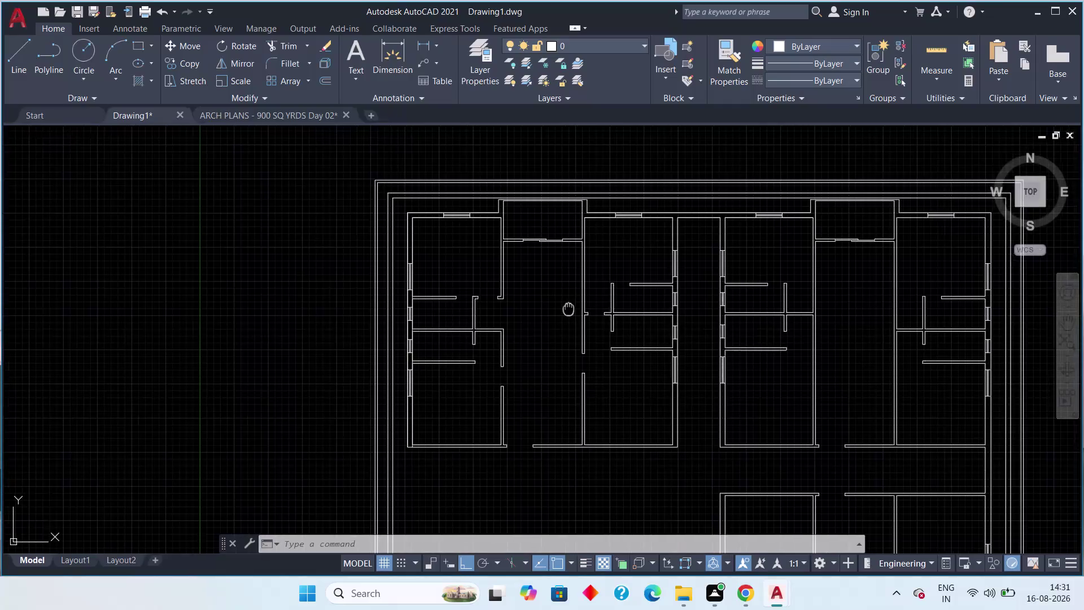
Zoom to the interior wall junction and close the wall end with a short line.
middle_drag(570, 316, 636, 271)
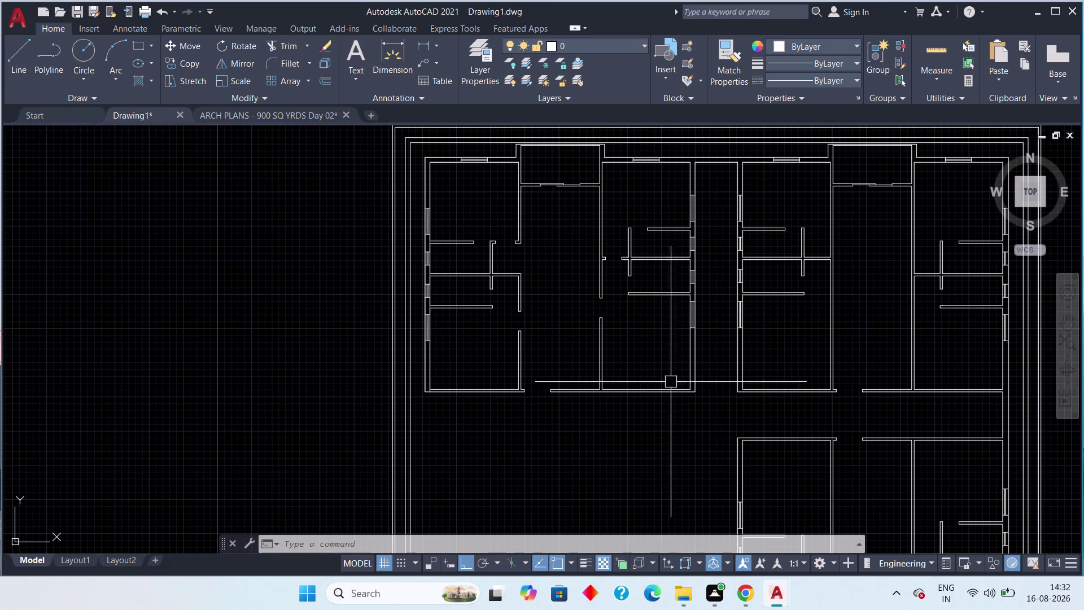
middle_drag(683, 419, 524, 409)
key(Escape)
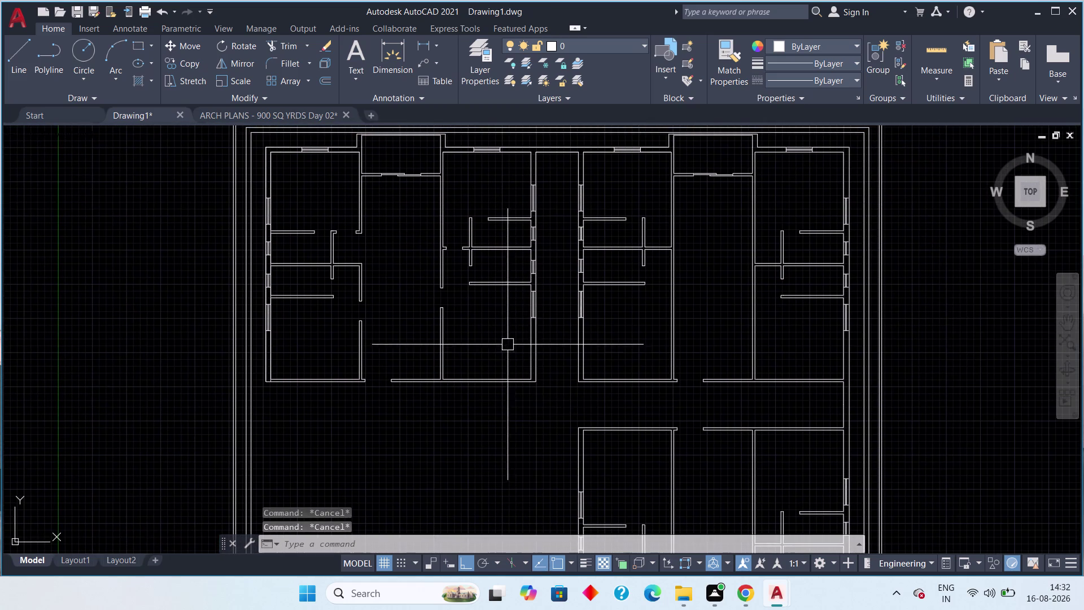
middle_drag(487, 337, 361, 334)
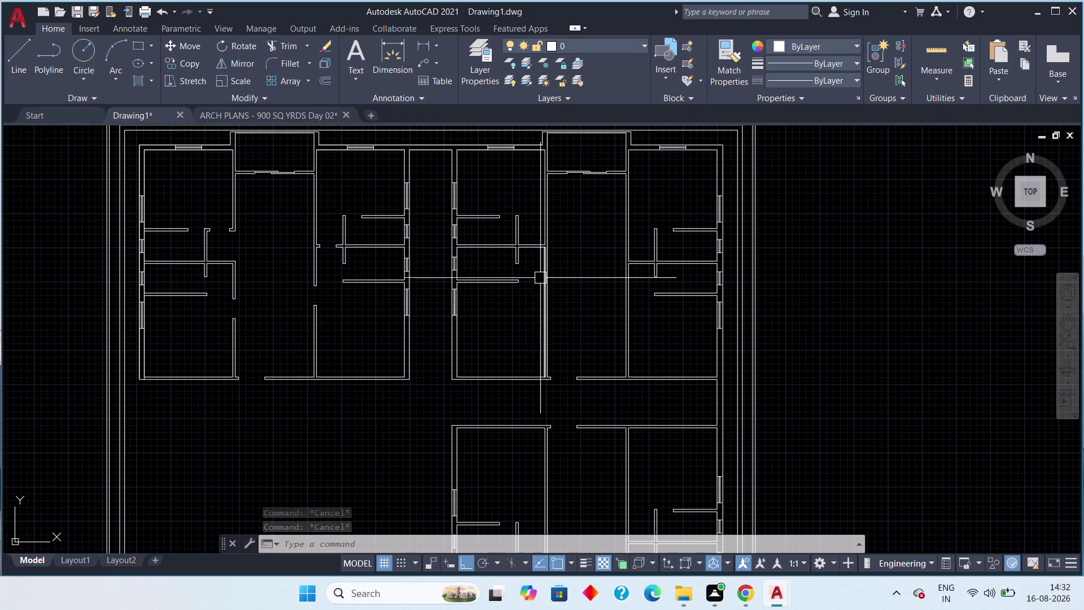
scroll(up, 3)
scroll(up, 3)
middle_drag(538, 260, 531, 271)
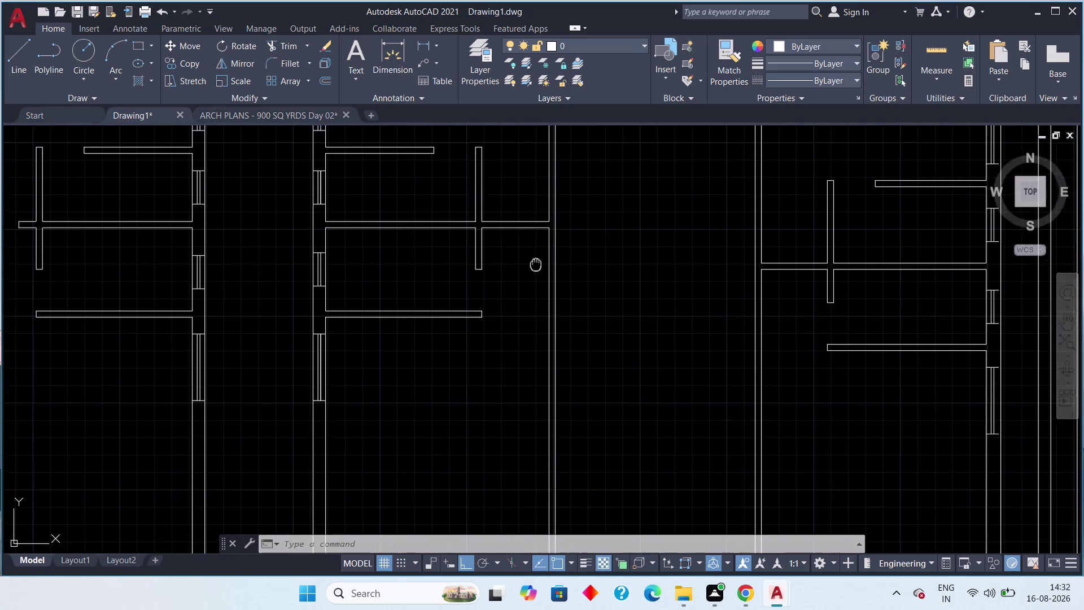
middle_drag(532, 271, 566, 378)
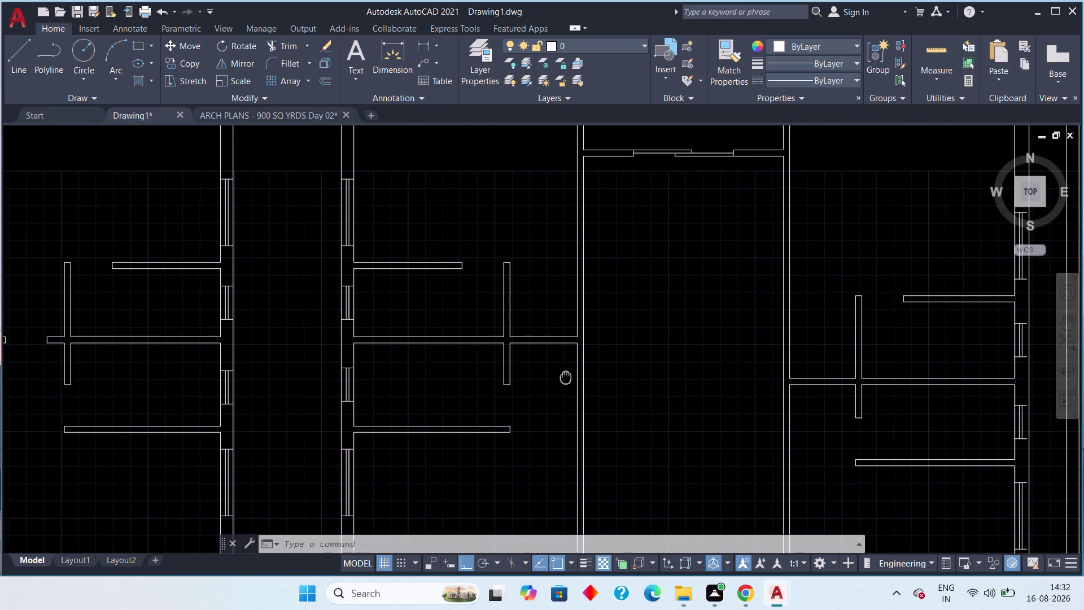
middle_drag(565, 378, 577, 374)
scroll(down, 3)
middle_drag(524, 383, 550, 387)
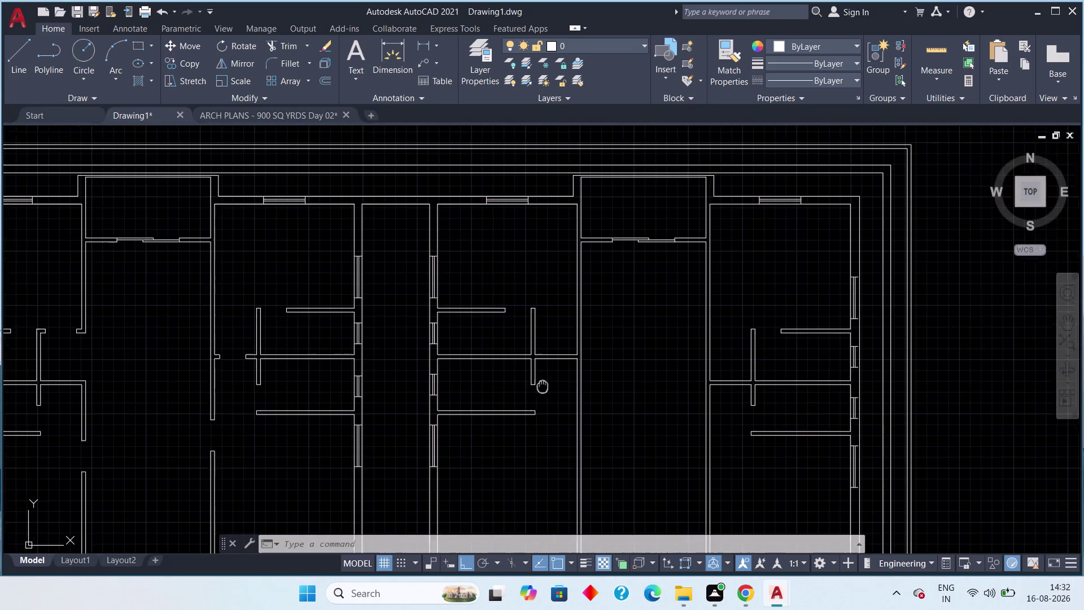
middle_drag(550, 387, 559, 384)
scroll(up, 3)
middle_drag(569, 367, 641, 366)
scroll(down, 3)
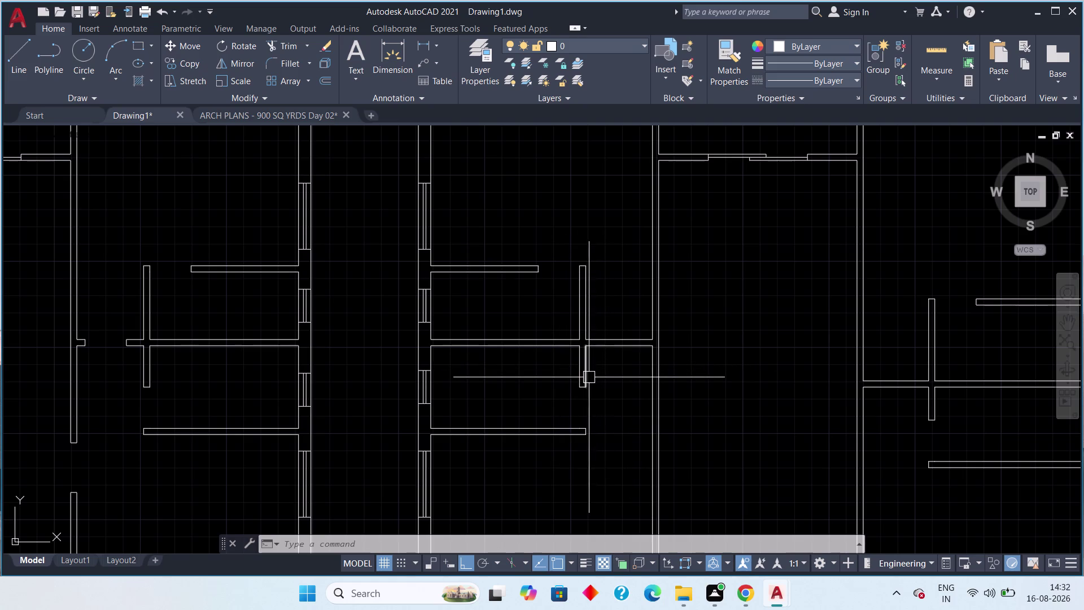
scroll(down, 3)
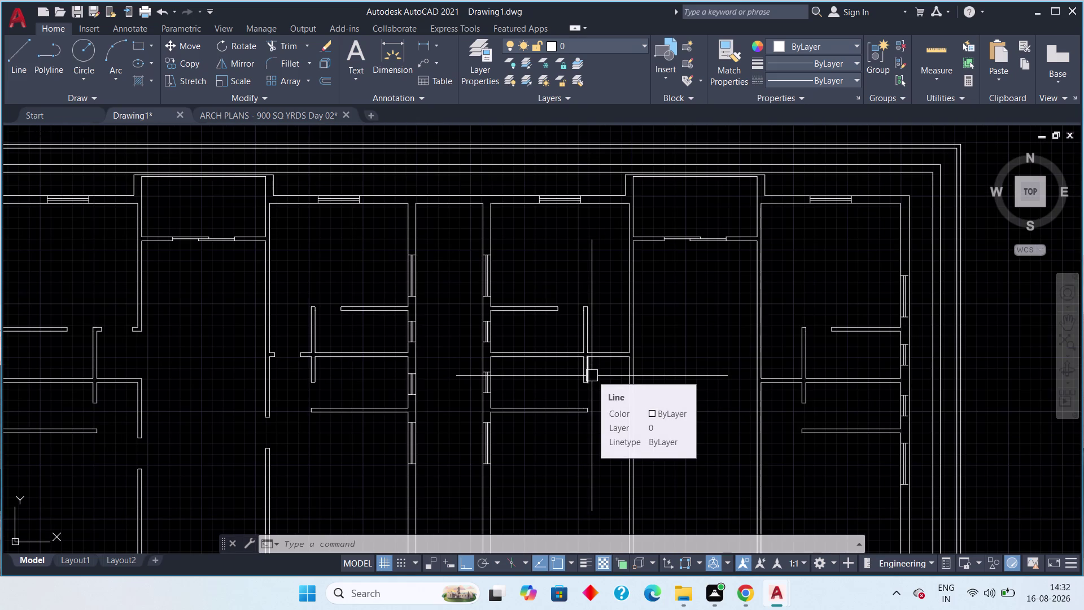
scroll(up, 3)
middle_drag(620, 365, 627, 372)
scroll(down, 3)
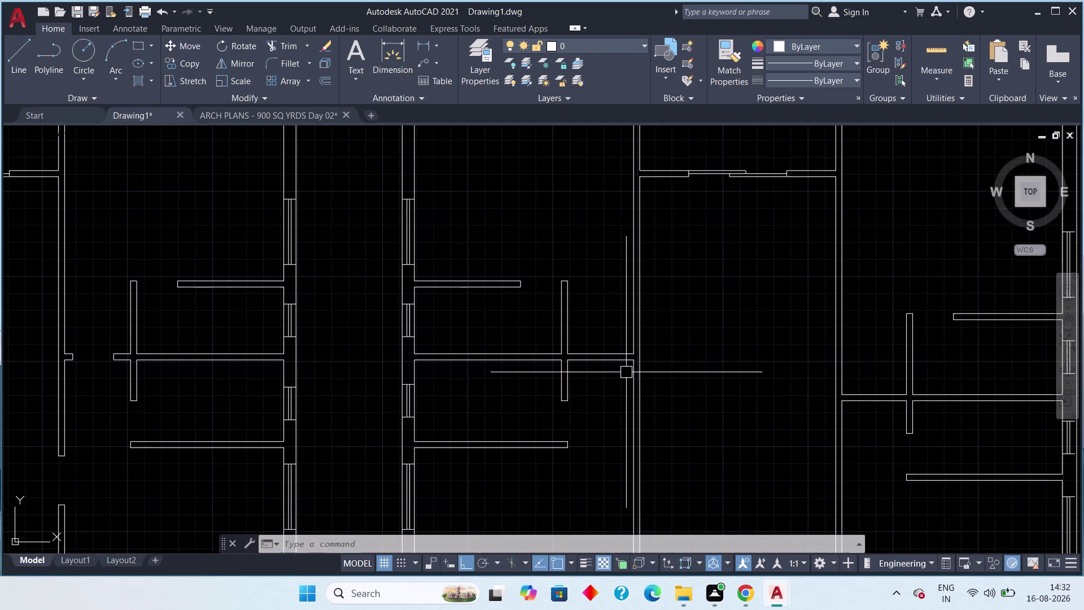
middle_drag(607, 379, 633, 387)
scroll(down, 3)
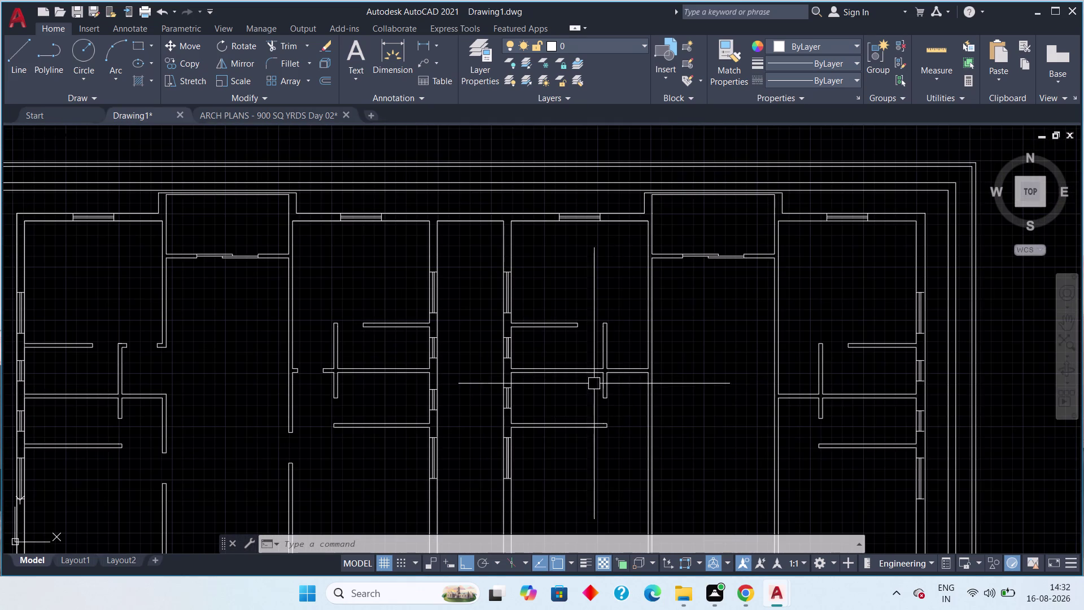
middle_drag(622, 423, 623, 348)
scroll(down, 3)
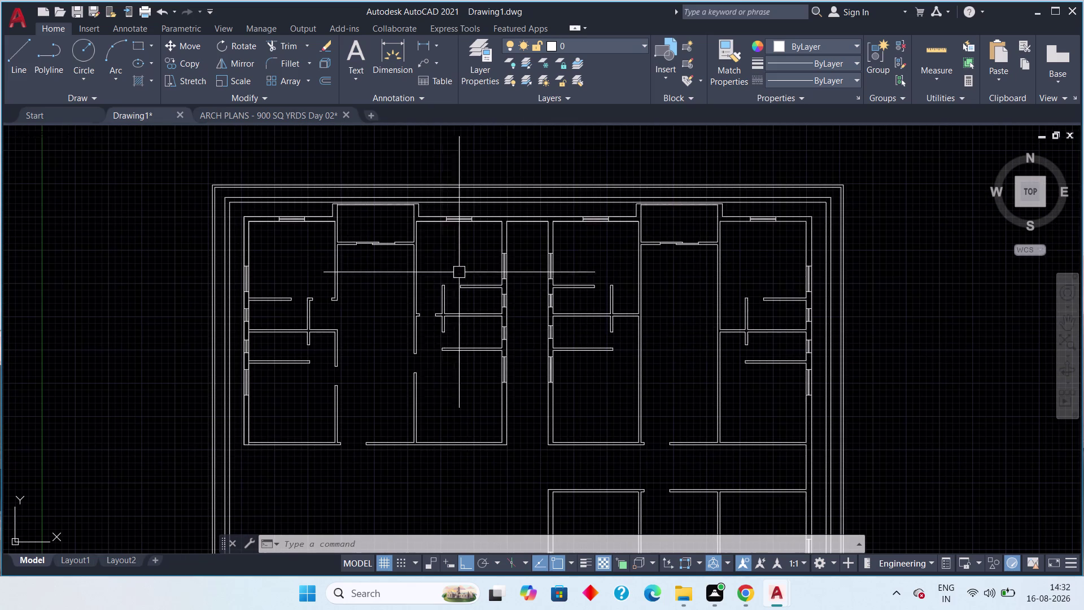
scroll(up, 3)
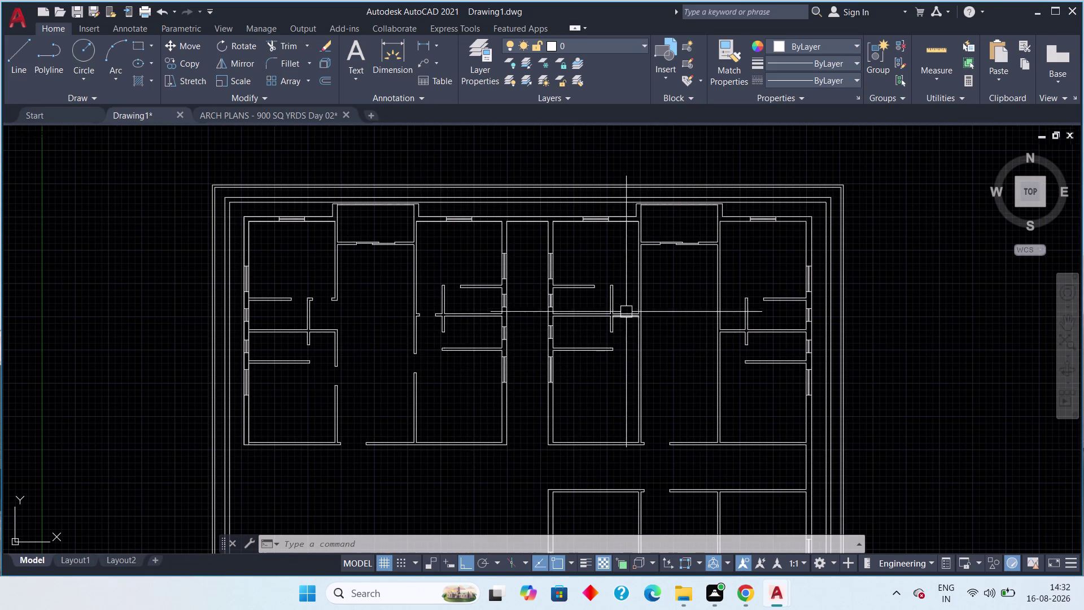
scroll(up, 3)
scroll(up, 3)
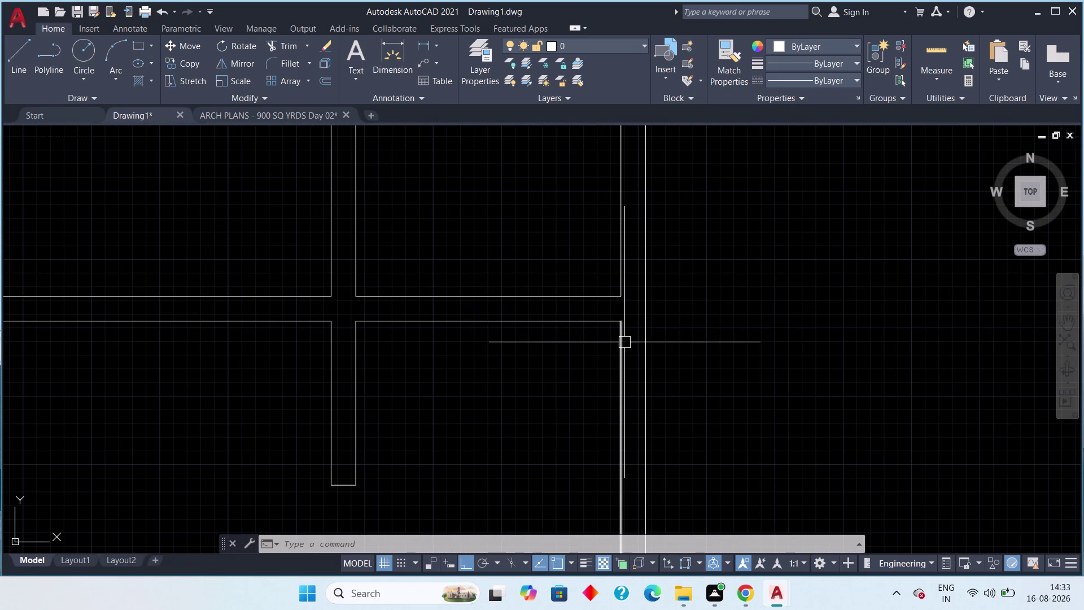
key(l)
key(space)
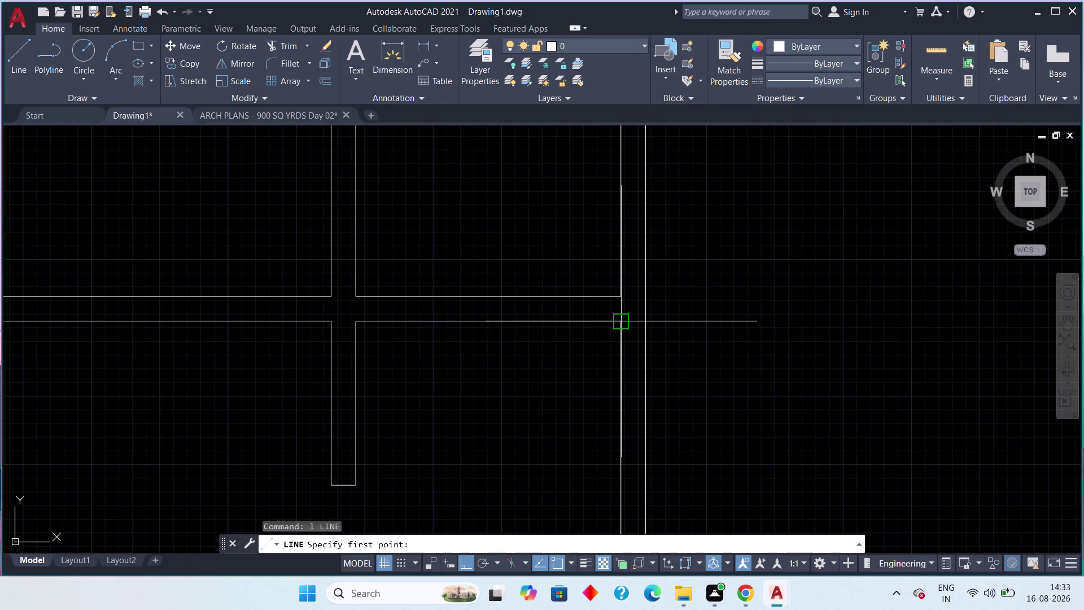
click(616, 322)
click(618, 298)
key(Escape)
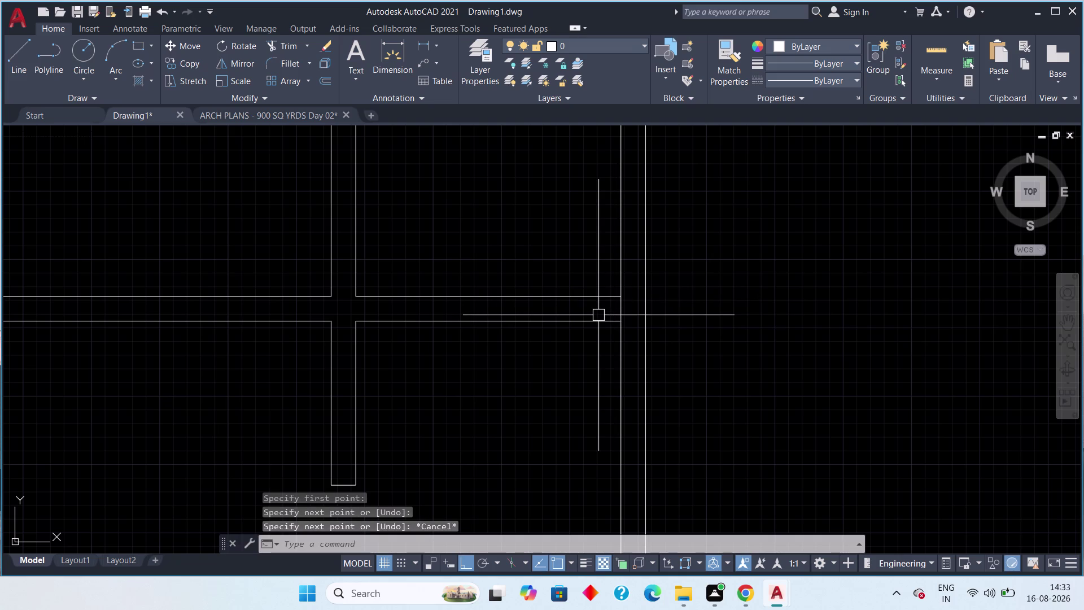
Offset the closing line 6" into the wall.
text(off)
key(space)
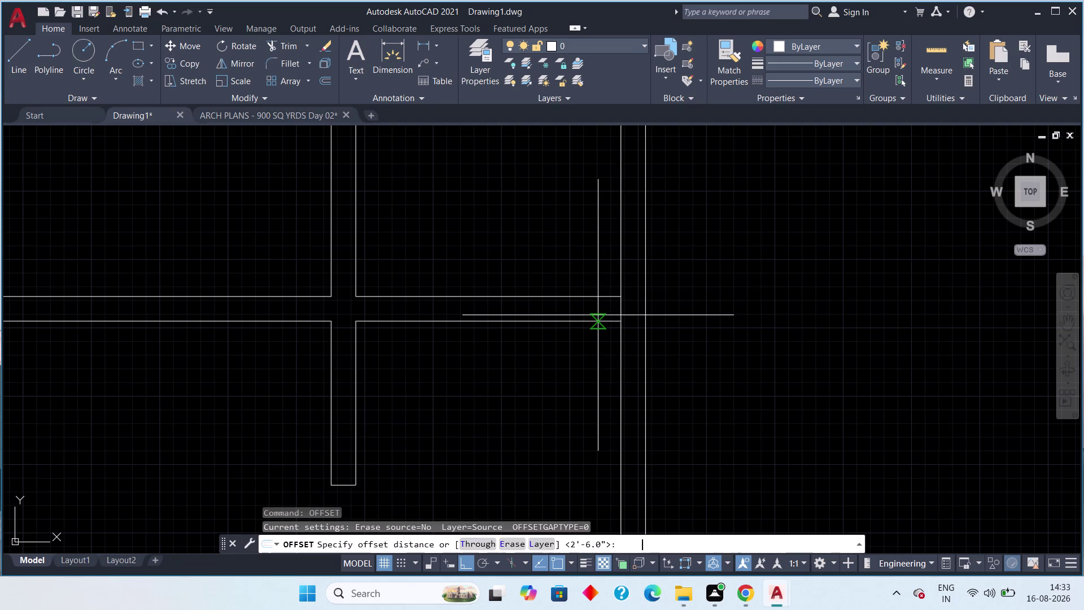
text(6")
key(space)
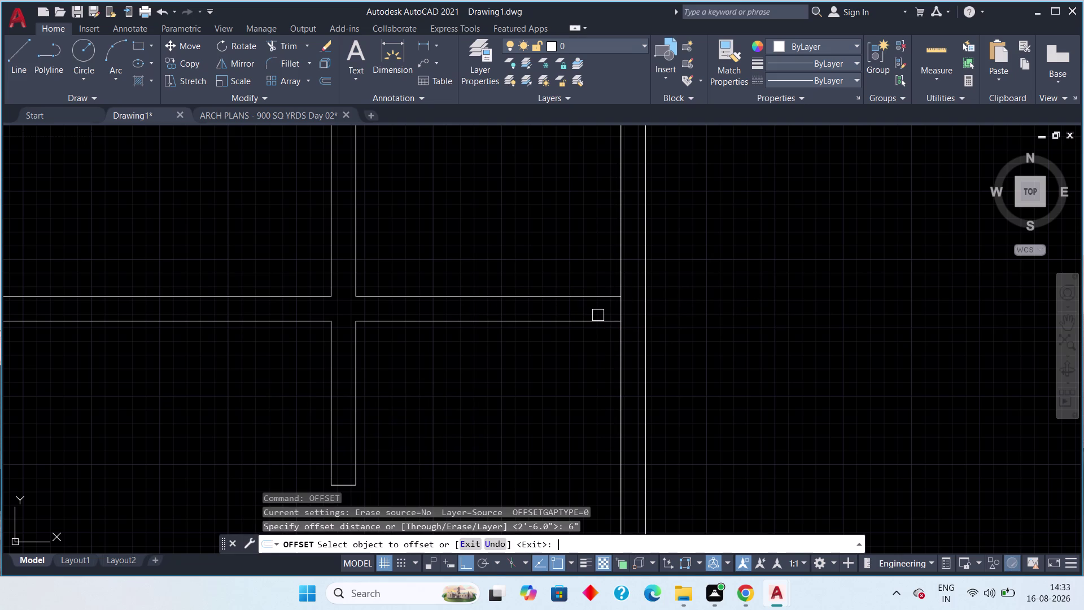
click(623, 311)
click(594, 311)
key(Escape)
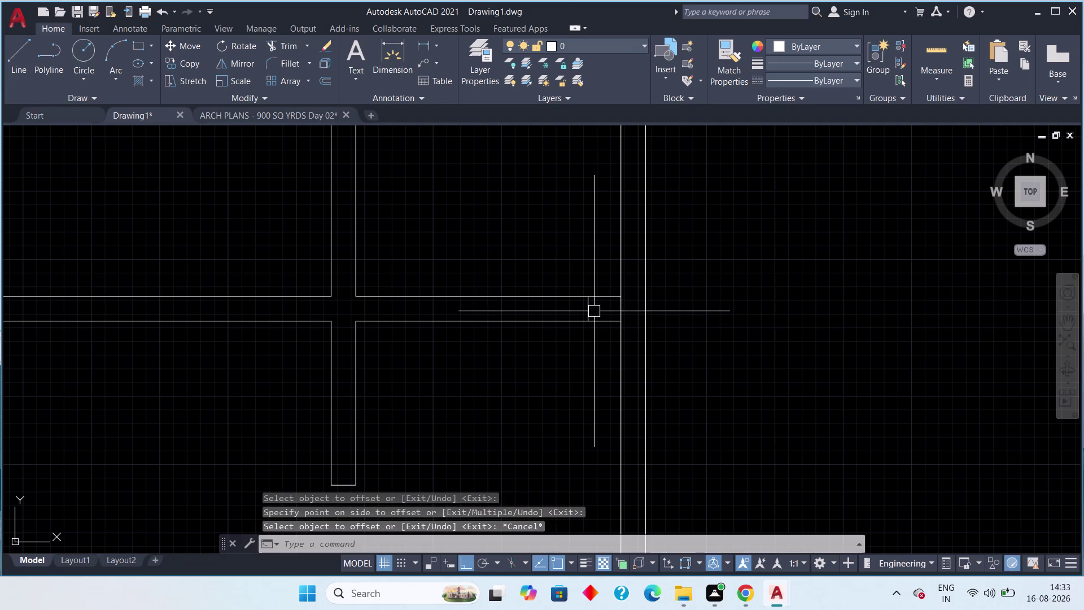
Offset that line a further 2'6" to mark the other edge of the opening.
key(space)
text(2)
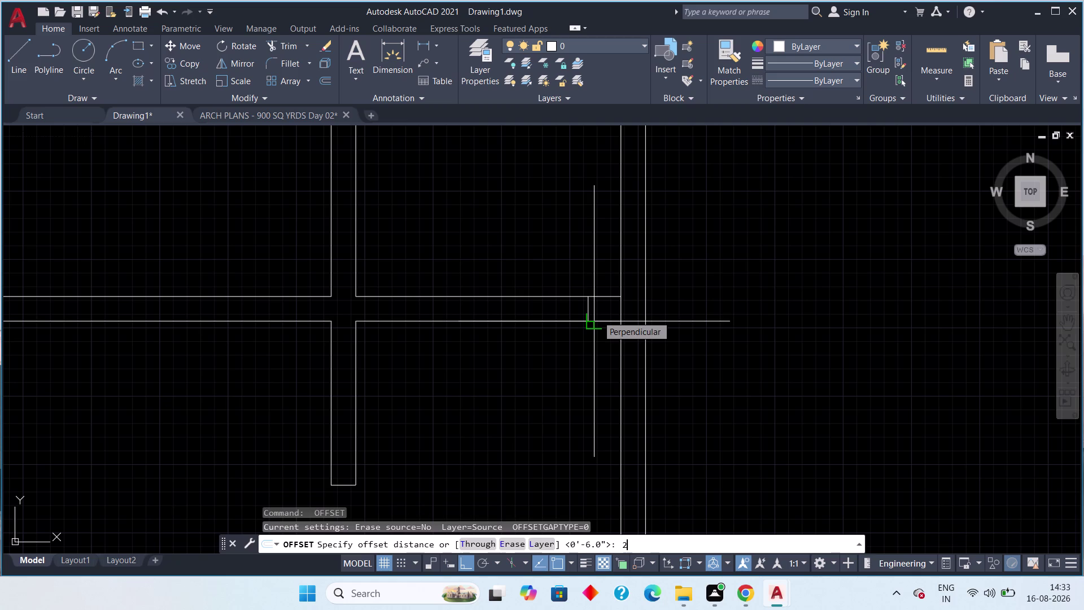
text('6")
key(space)
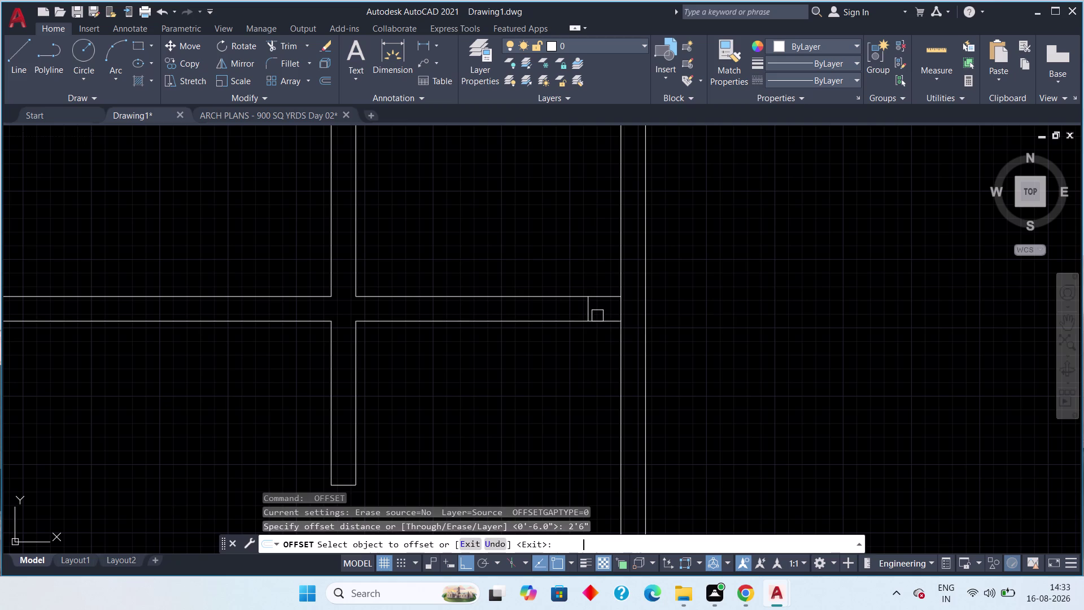
drag(589, 311, 568, 313)
click(535, 314)
key(Escape)
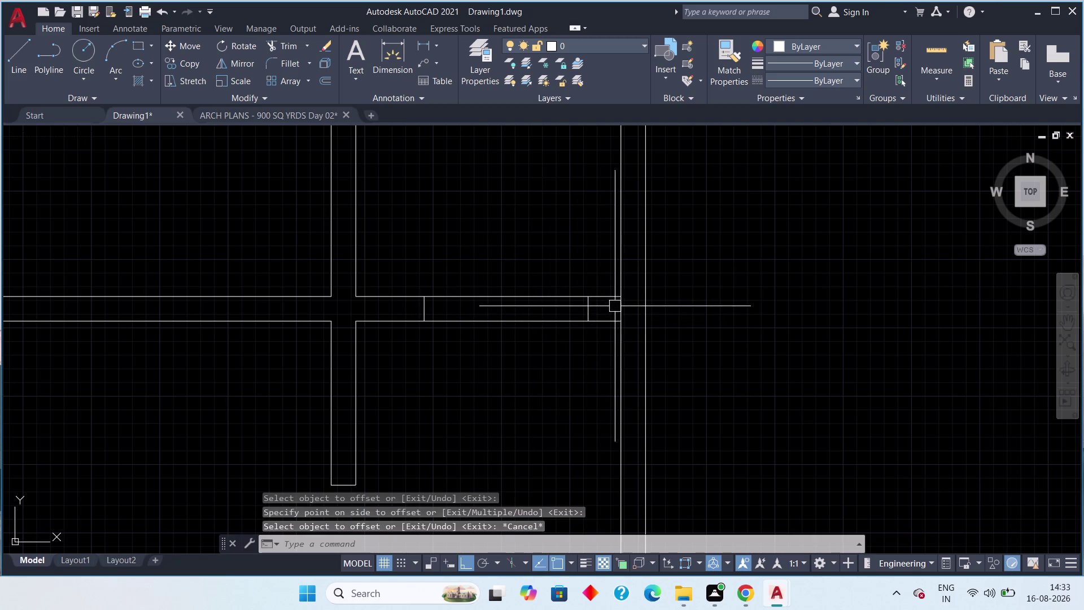
Delete the temporary wall-end line and trim the wall lines inside the 2'6" opening.
click(621, 306)
key(Delete)
text(t)
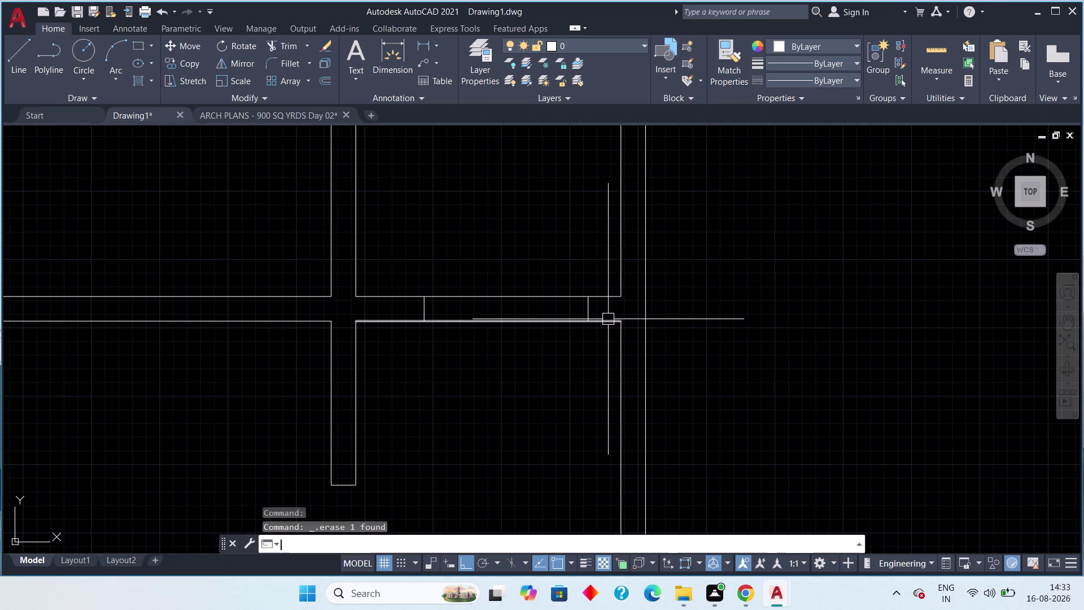
text(r)
key(space)
drag(571, 245, 558, 263)
click(509, 367)
key(Escape)
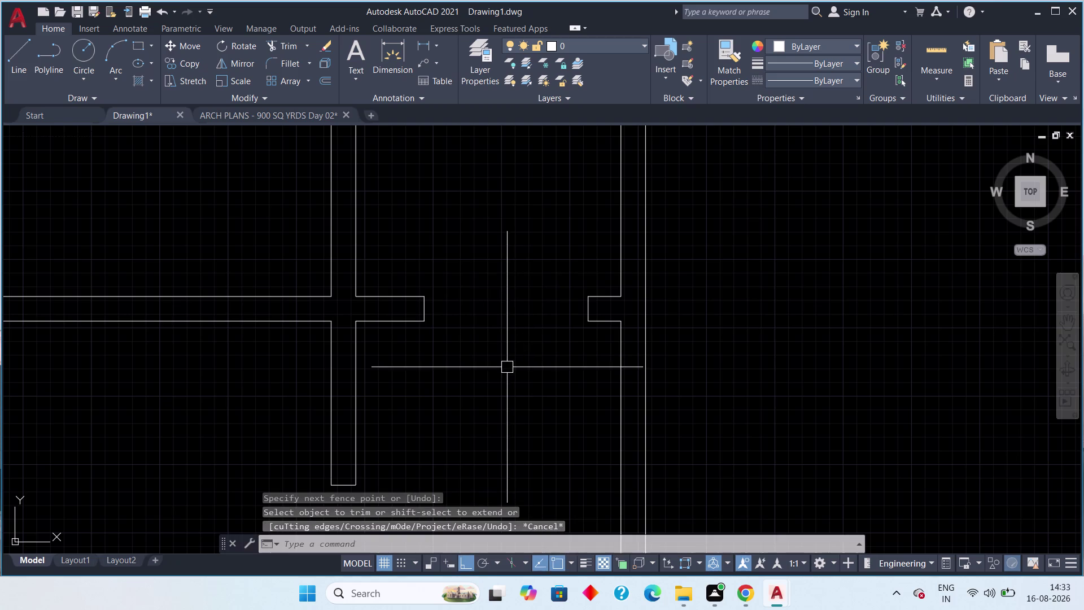
Zoom out over the plan and switch to the ARCH PLANS - 900 SQ YRDS Day 02 drawing.
scroll(down, 3)
middle_drag(579, 342, 448, 281)
scroll(down, 3)
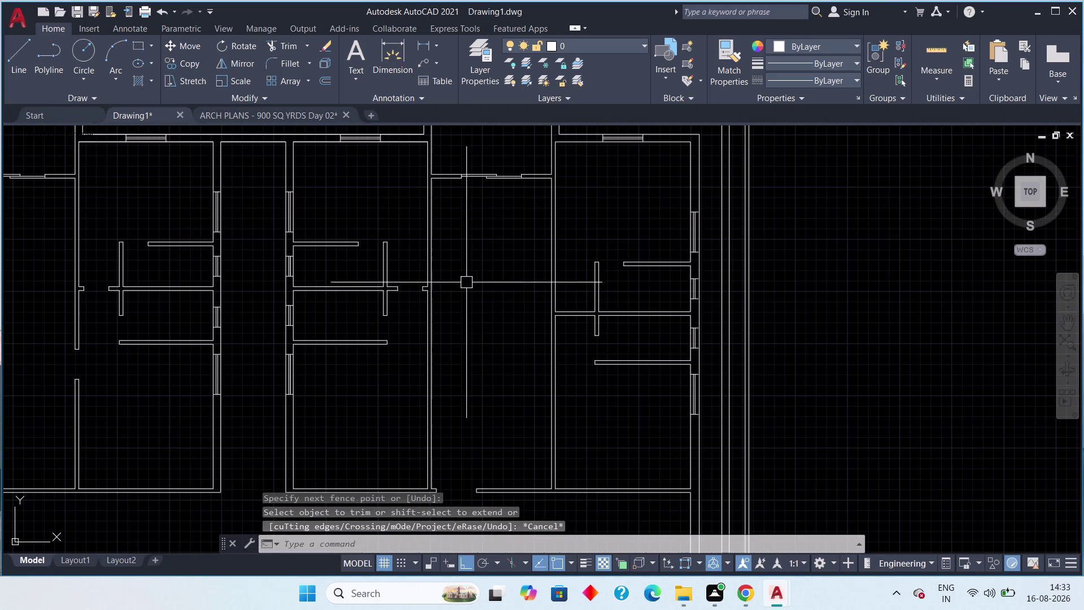
middle_drag(503, 353, 445, 323)
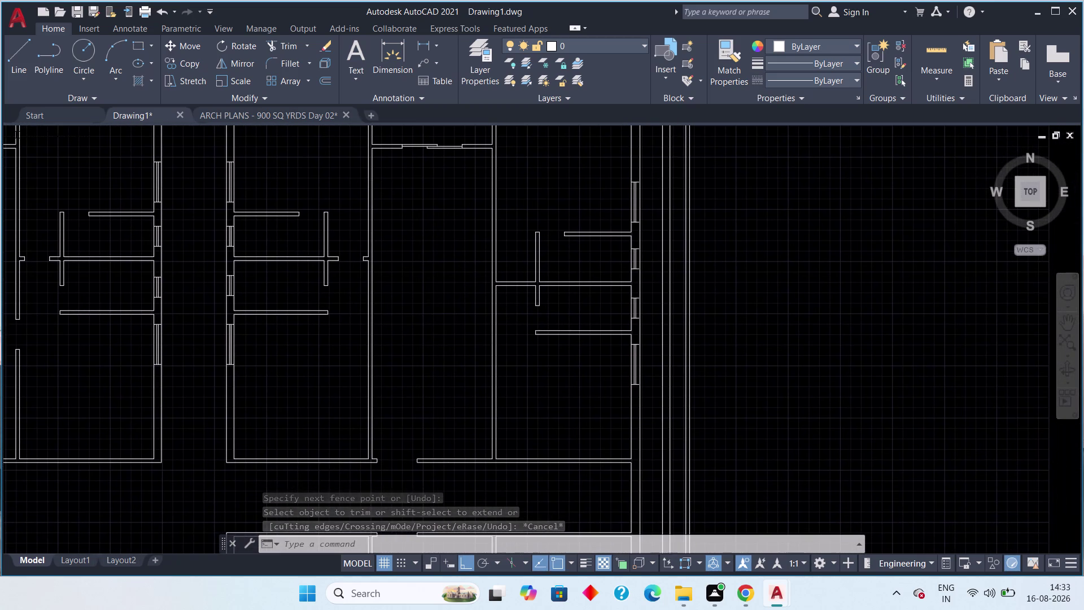
middle_drag(444, 322, 510, 347)
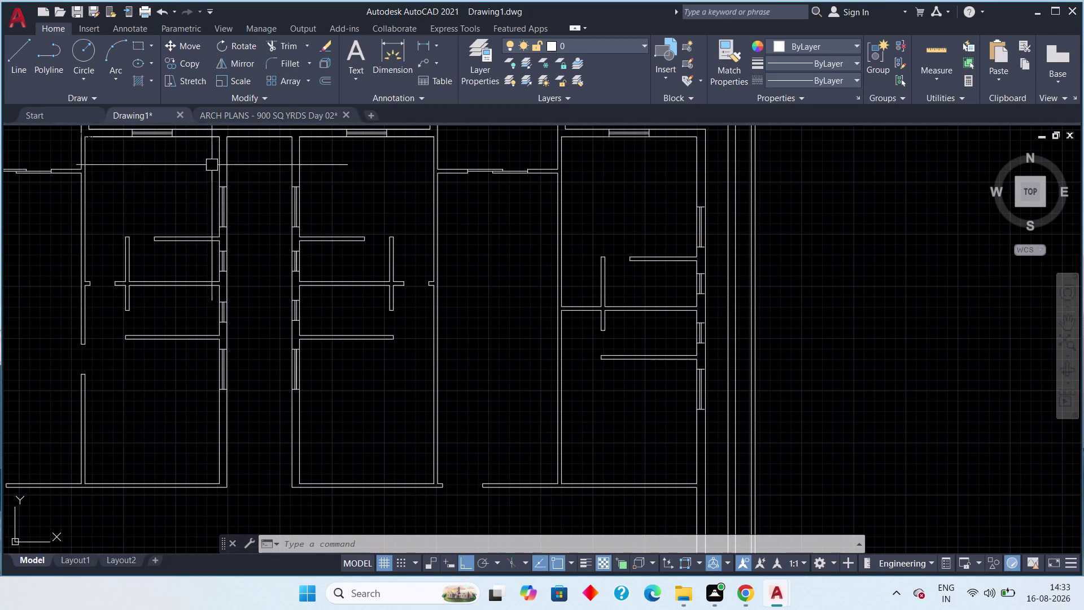
click(243, 119)
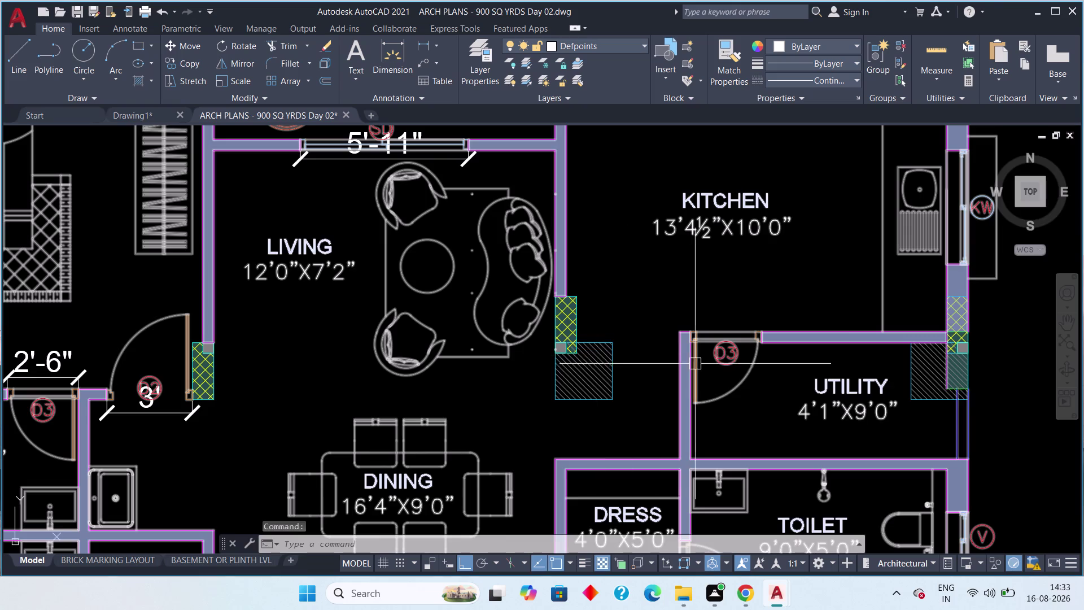
Pan over the ARCH PLANS reference to the right-hand flat, then return to Drawing1.
scroll(down, 3)
middle_drag(676, 363, 583, 363)
middle_drag(755, 376, 528, 311)
scroll(up, 3)
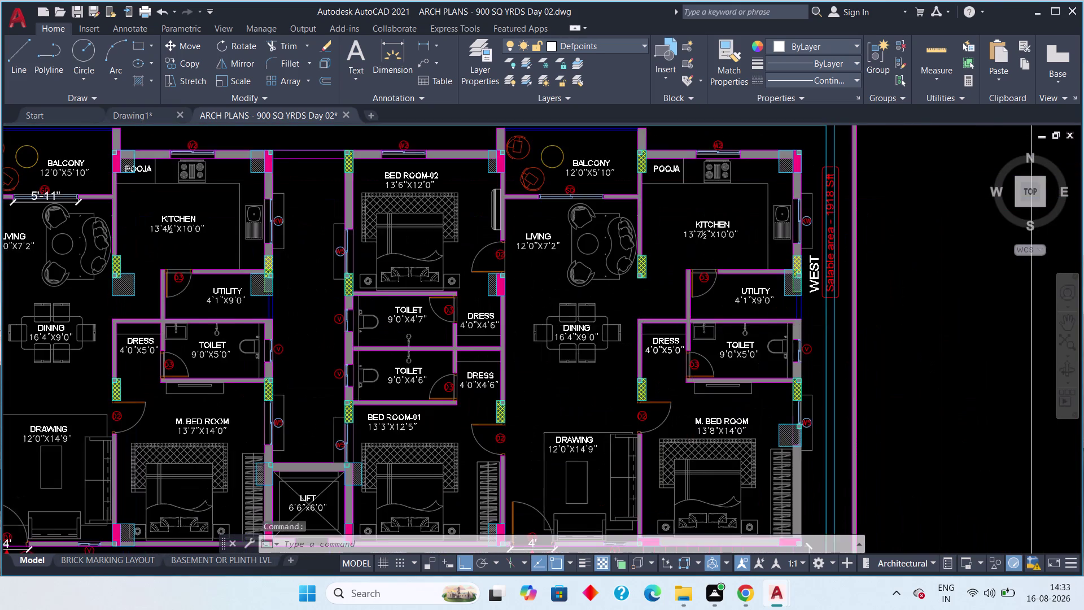
middle_drag(678, 343, 617, 388)
scroll(down, 3)
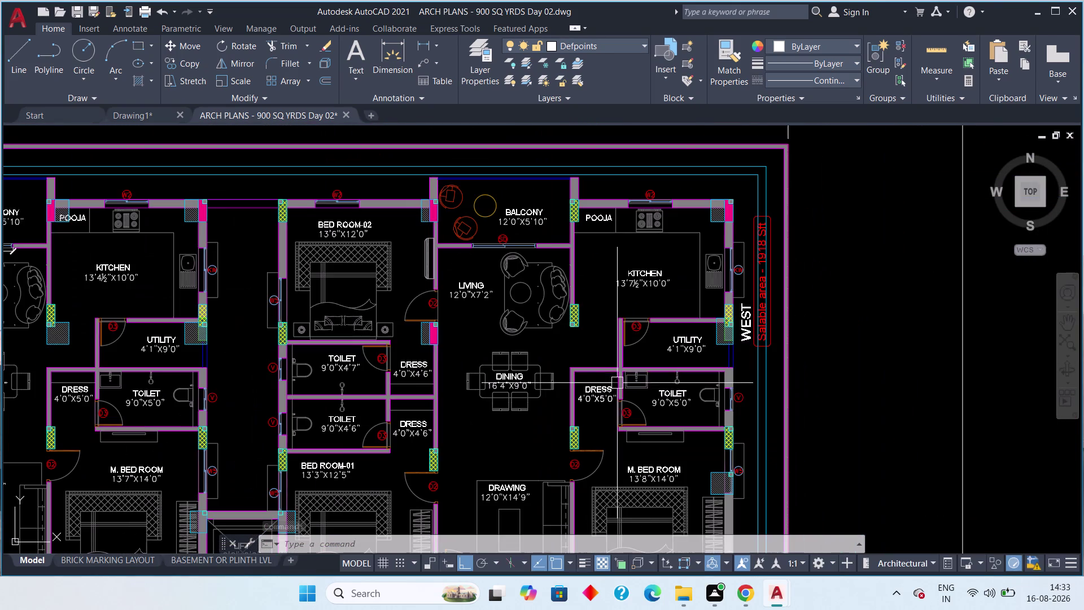
scroll(up, 3)
scroll(down, 3)
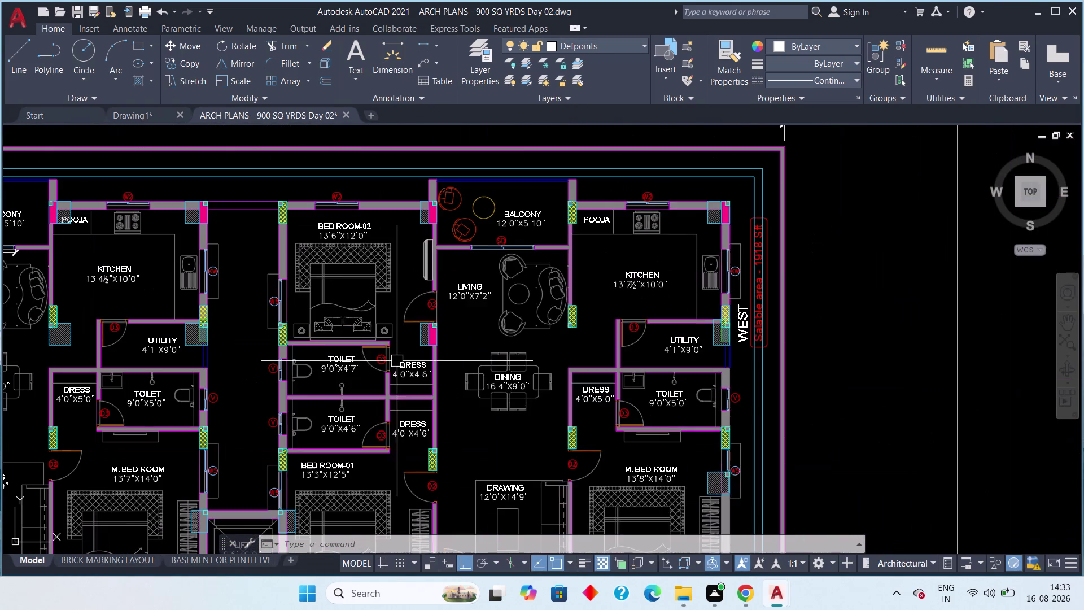
click(135, 117)
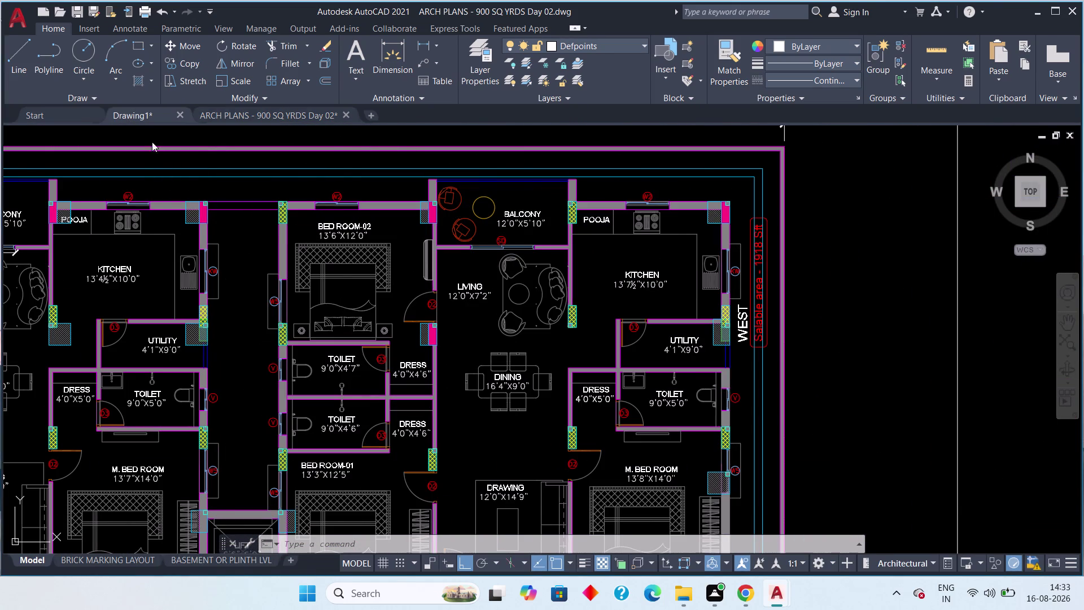
scroll(down, 3)
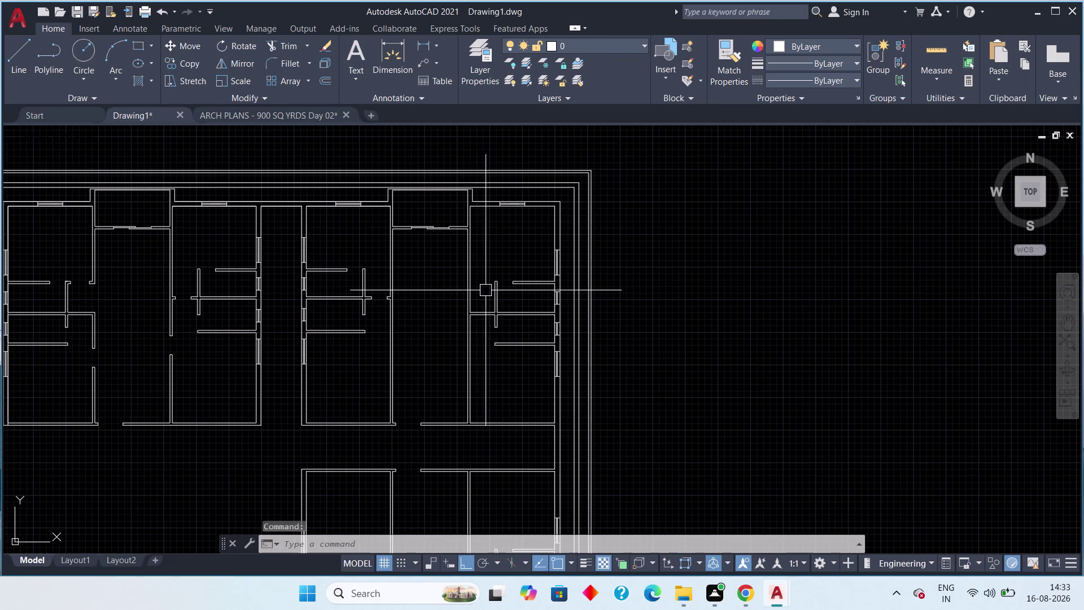
middle_drag(486, 316, 537, 286)
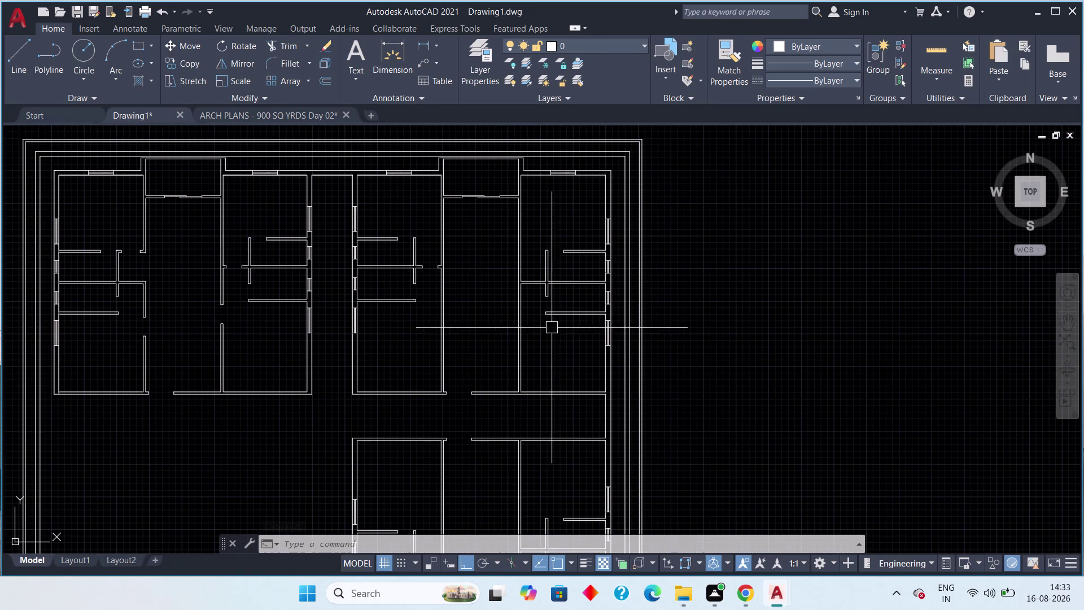
scroll(up, 3)
scroll(down, 3)
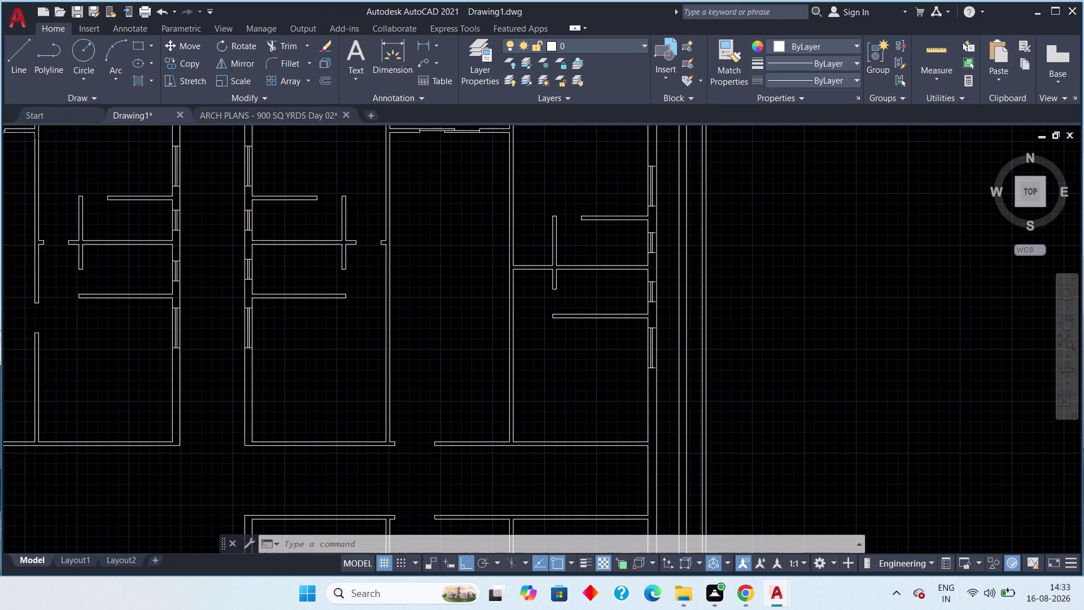
scroll(up, 3)
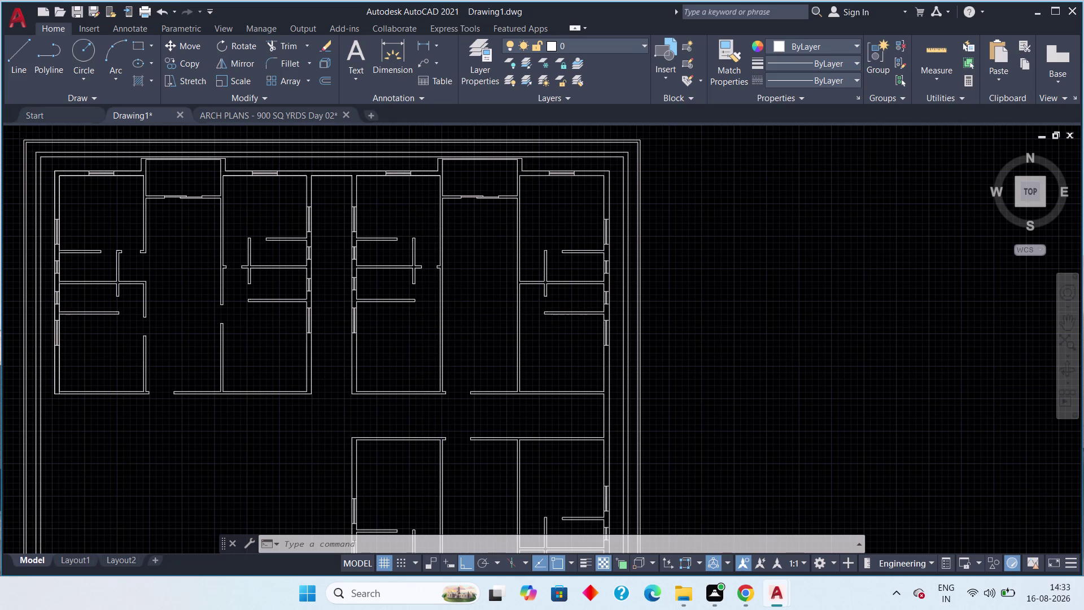
middle_drag(534, 292, 630, 294)
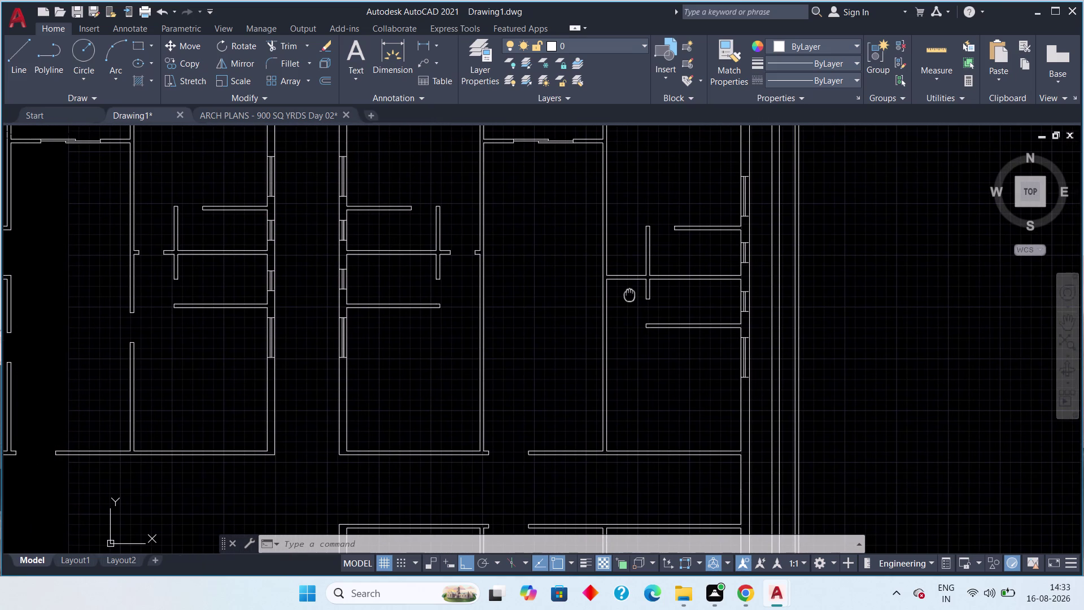
middle_drag(630, 294, 640, 296)
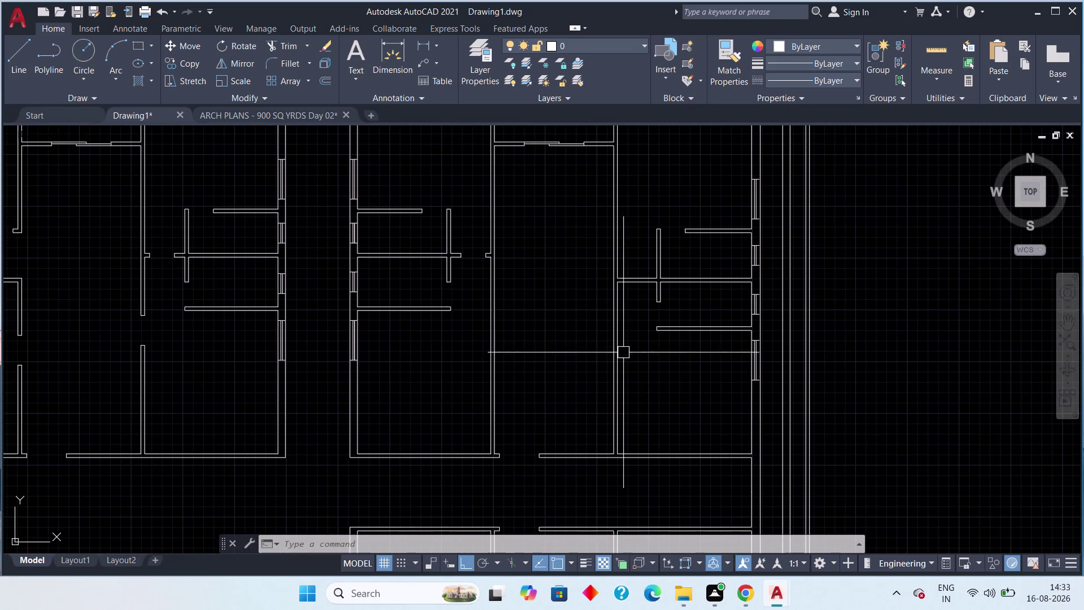
middle_drag(624, 363, 666, 346)
scroll(down, 3)
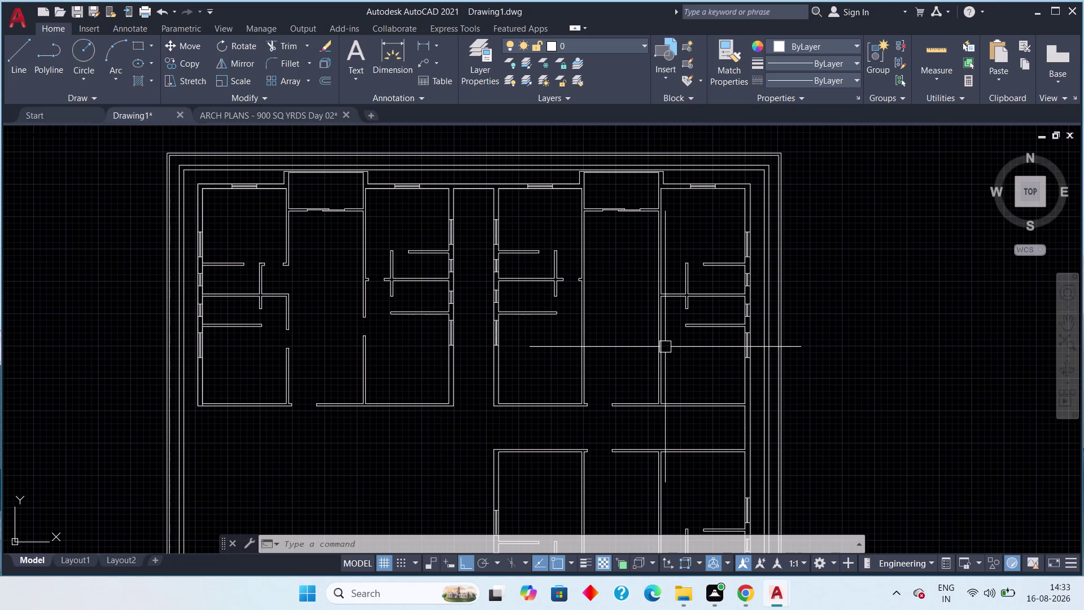
scroll(up, 3)
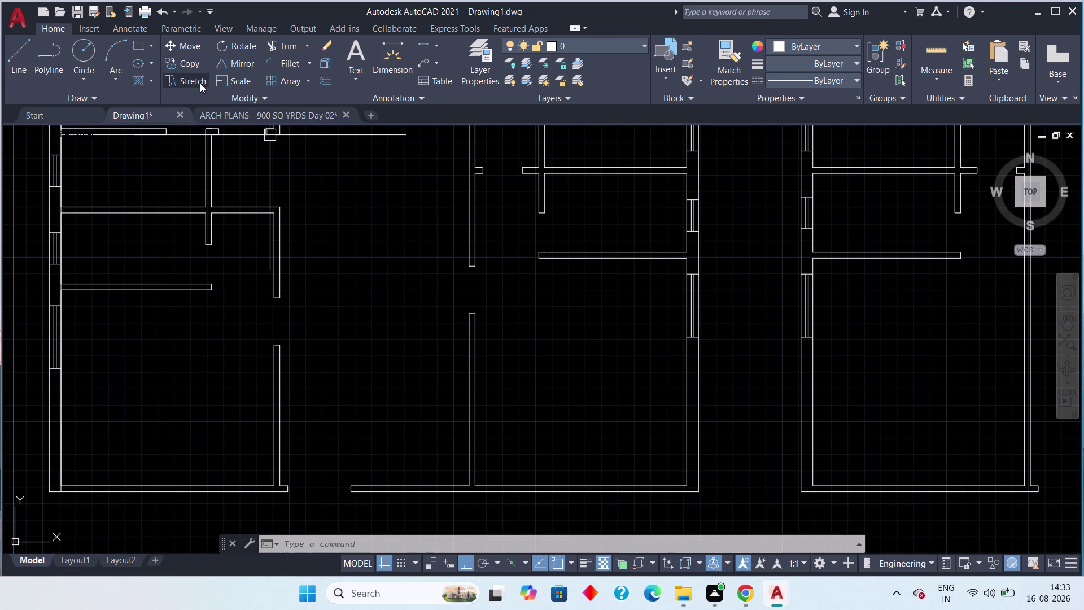
Place a 3' linear dimension across the wall gap, then pan toward the right-hand rooms.
click(422, 48)
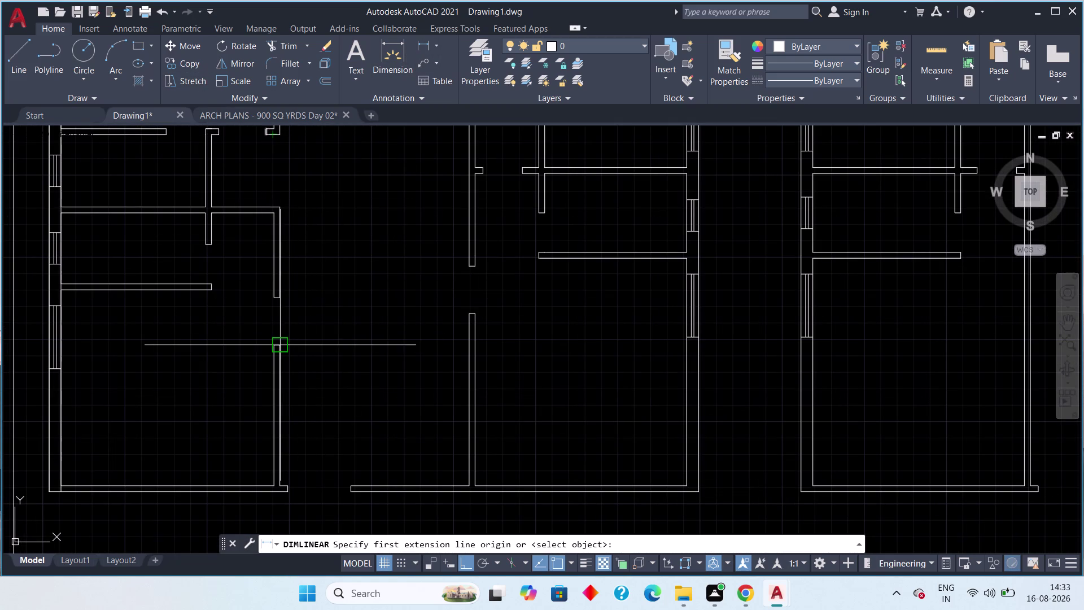
click(281, 342)
click(282, 300)
click(319, 300)
scroll(down, 3)
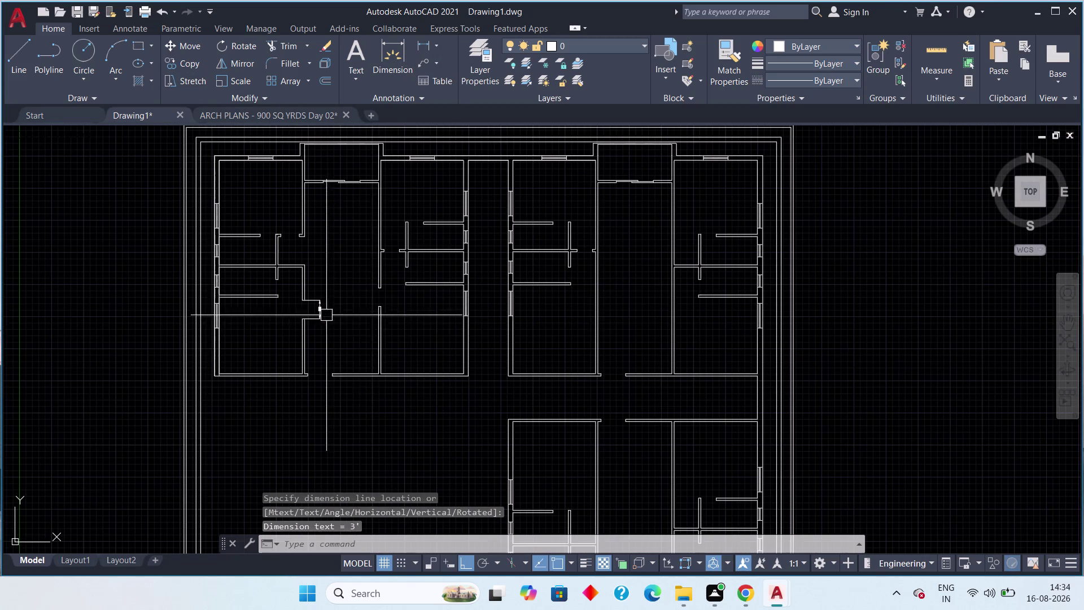
middle_drag(668, 303, 578, 296)
scroll(up, 3)
middle_drag(603, 312, 645, 325)
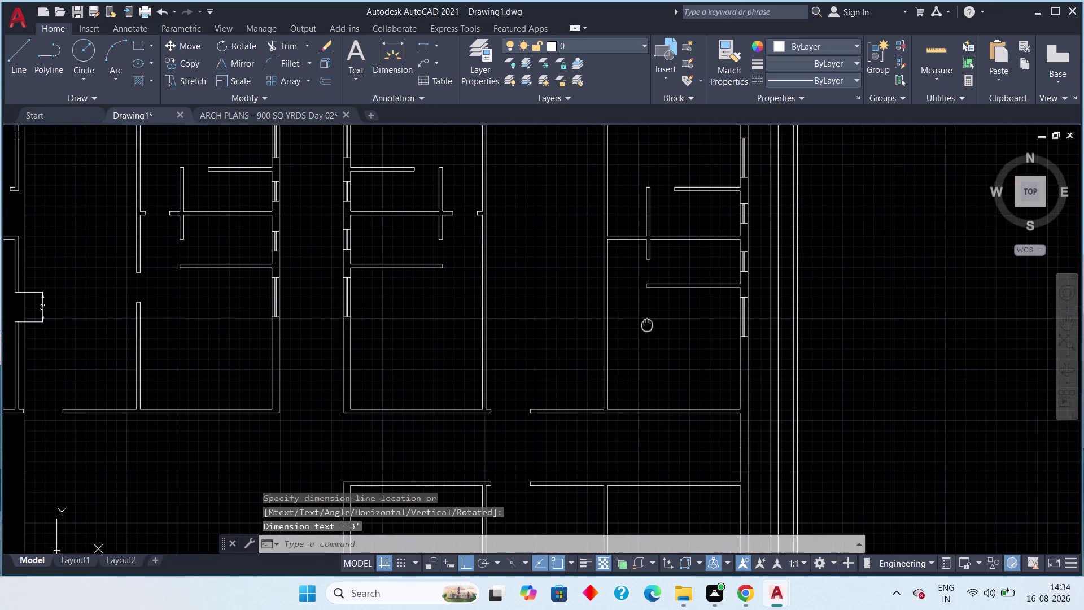
middle_drag(645, 324, 671, 328)
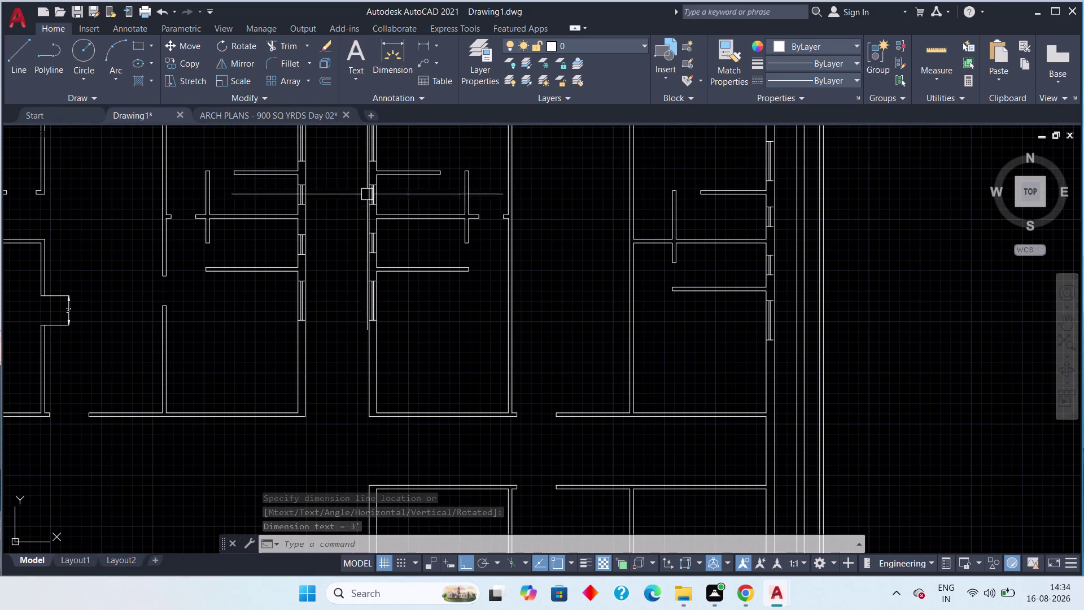
Draw a line from the wall corner, ending it with Escape.
click(20, 48)
scroll(up, 3)
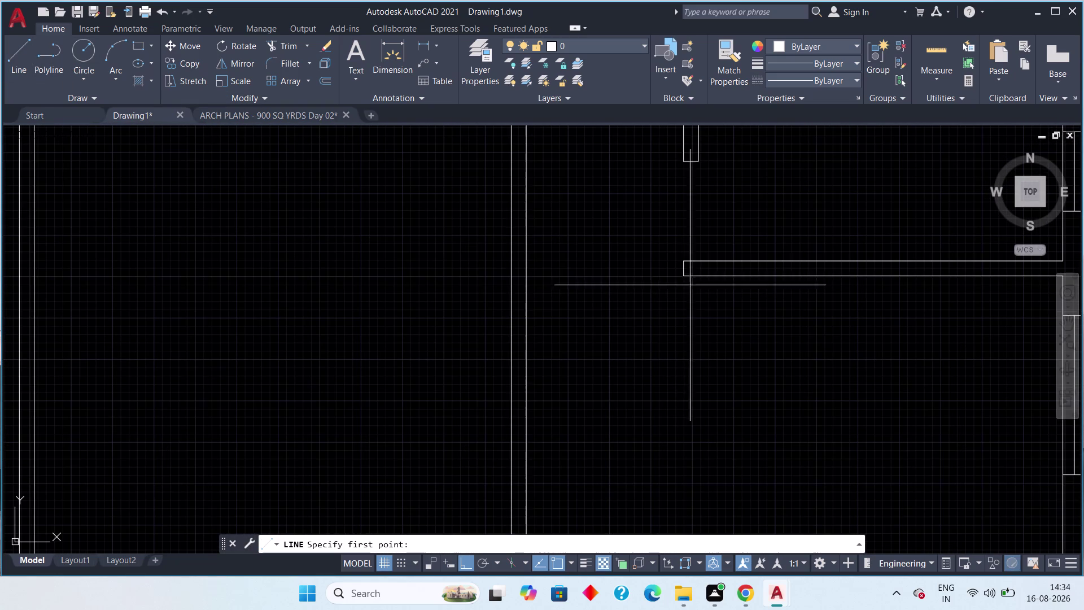
click(678, 276)
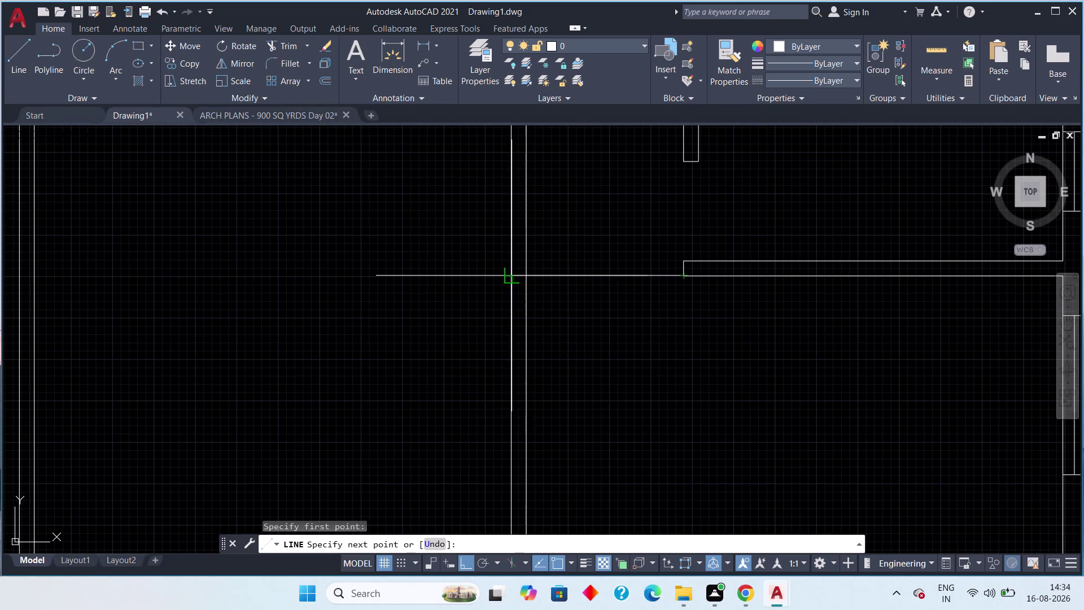
click(515, 281)
key(Escape)
Offset the horizontal wall line 6" downward.
text(o)
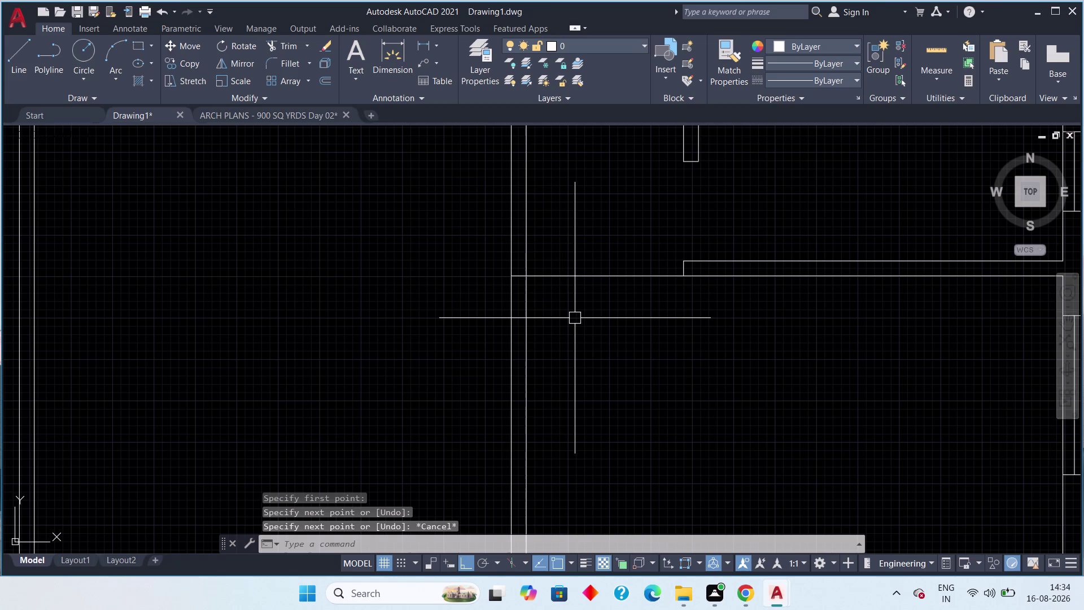
text(ff 6)
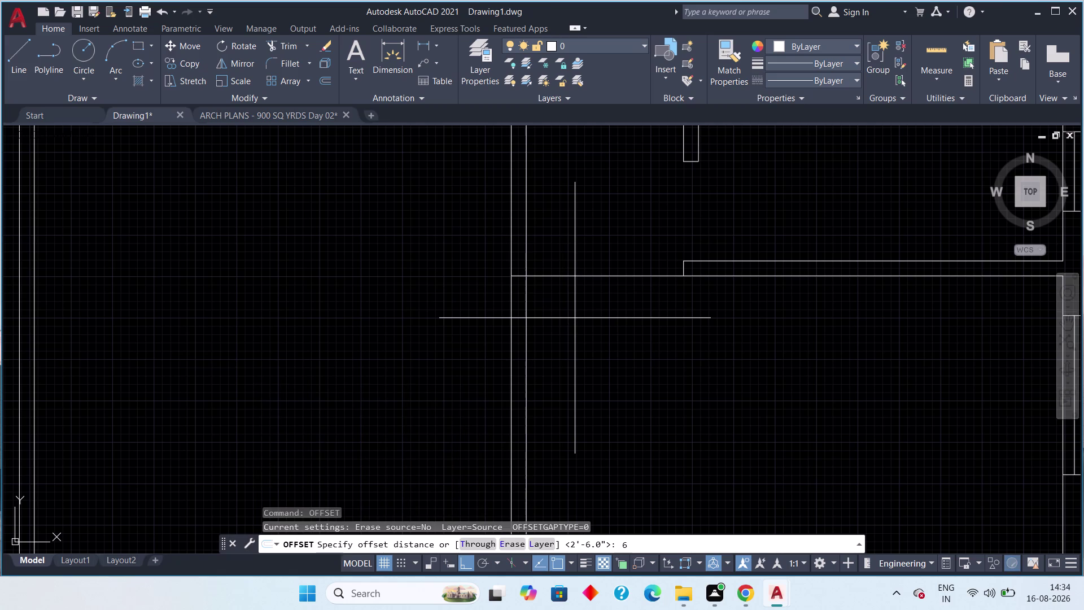
text(")
key(space)
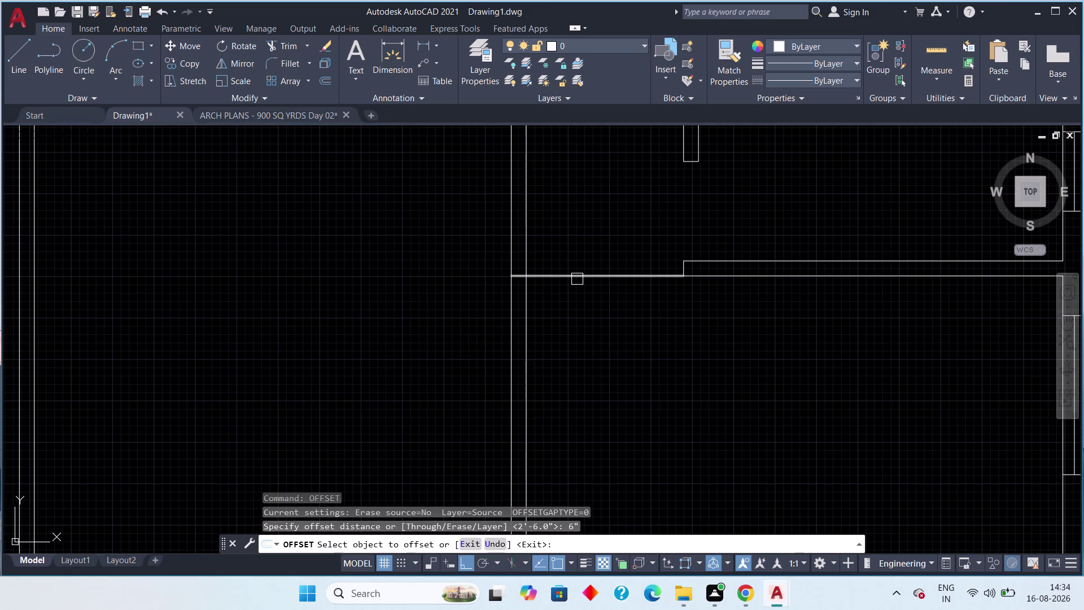
click(577, 279)
click(572, 339)
key(Escape)
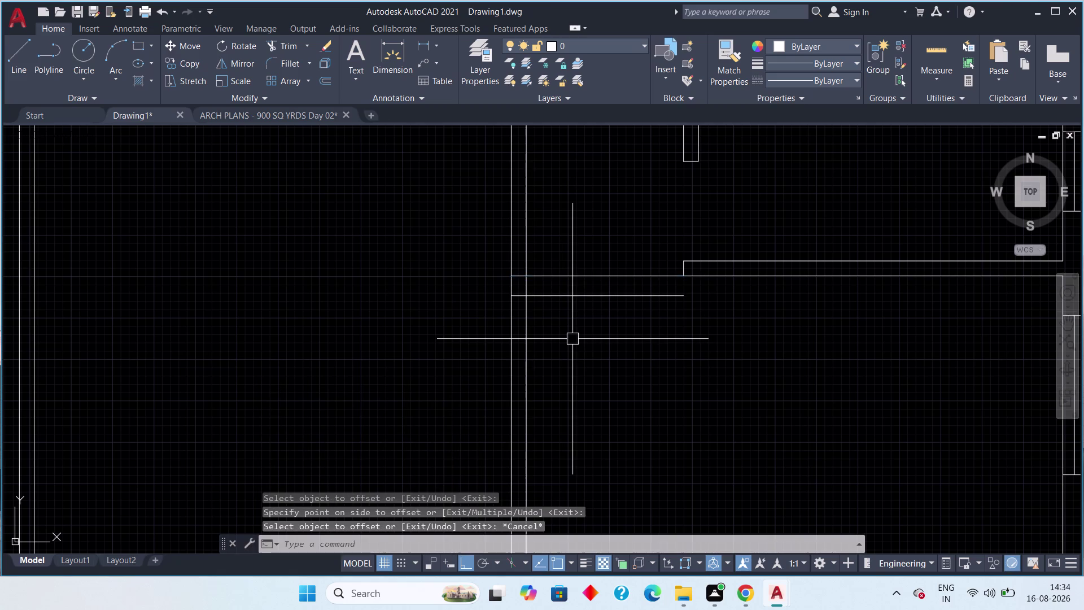
Offset the new line a further 3' down to mark the opening's second edge.
key(space)
text(3')
key(space)
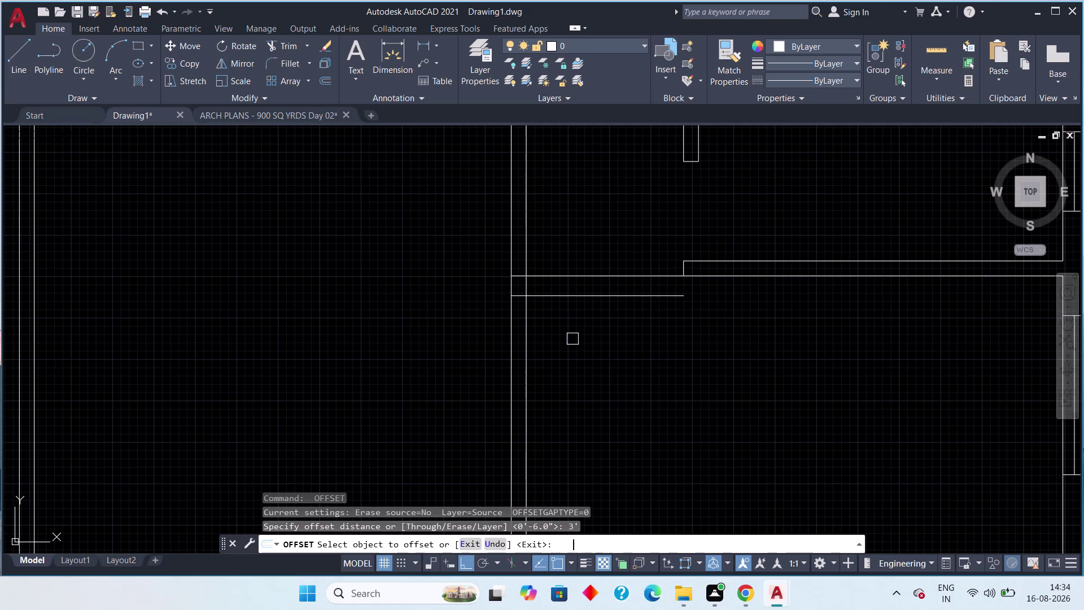
click(585, 298)
drag(589, 371, 589, 379)
key(Escape)
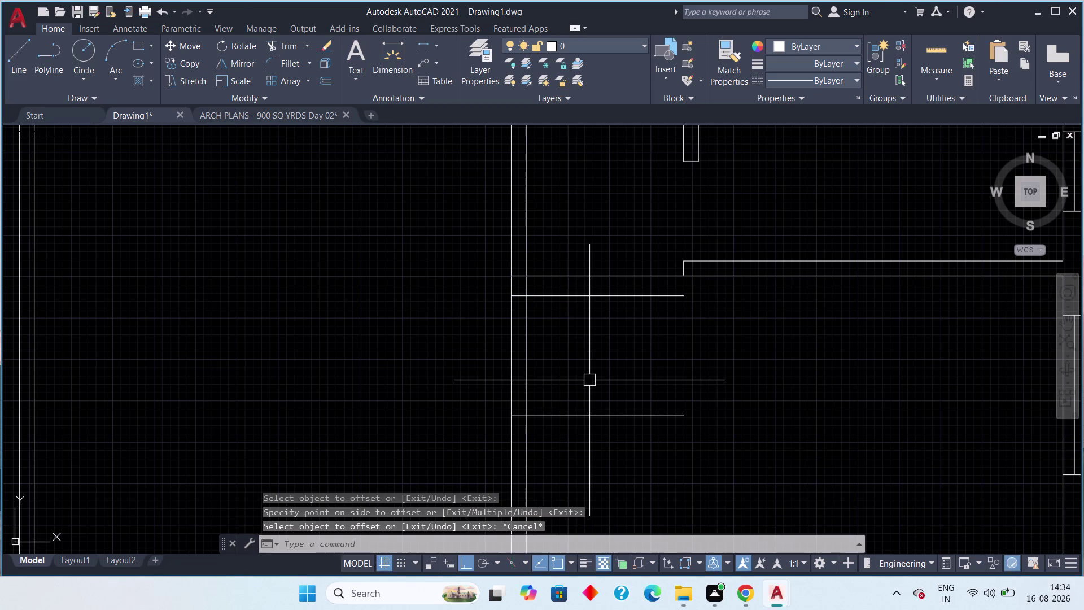
text(tr)
key(space)
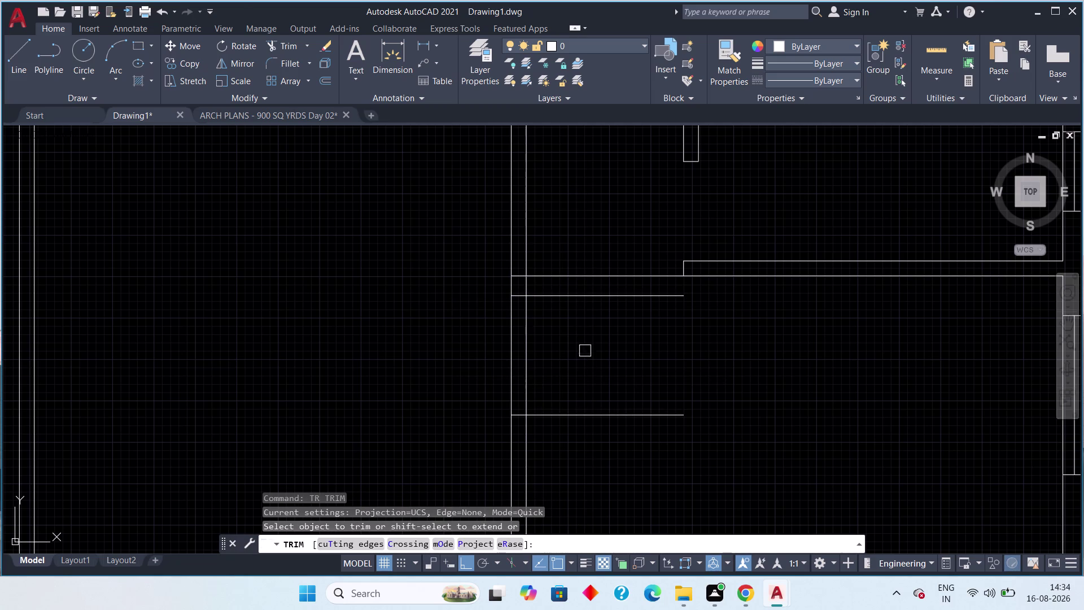
Fence-trim the wall between the cut lines and pan around to inspect the result.
click(575, 274)
click(518, 276)
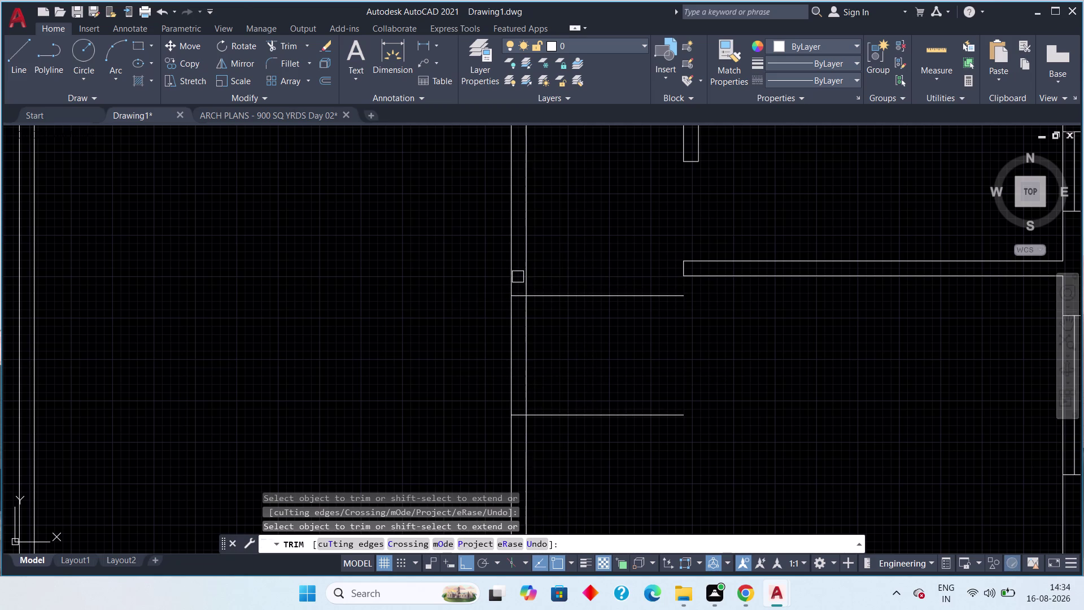
click(576, 267)
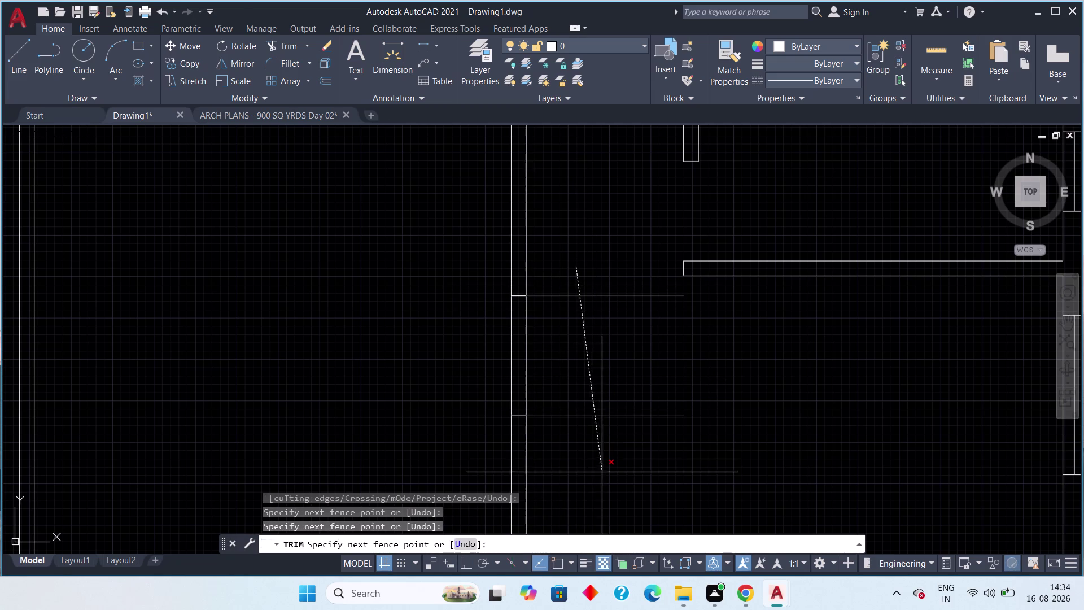
click(602, 473)
middle_drag(578, 433, 624, 454)
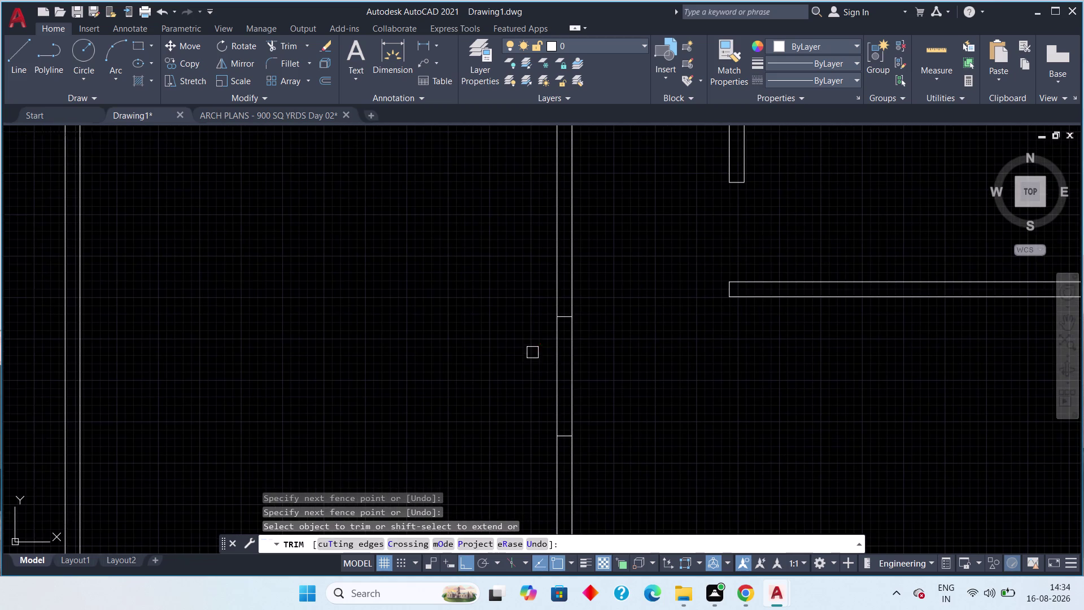
scroll(up, 3)
click(533, 351)
click(660, 384)
scroll(down, 3)
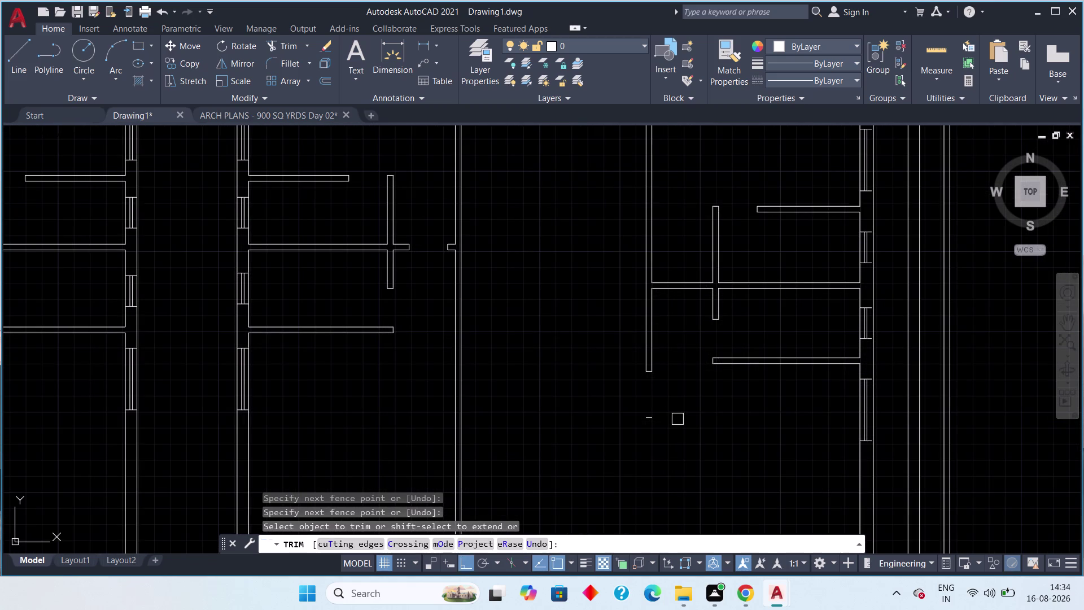
middle_drag(679, 422, 673, 404)
scroll(up, 3)
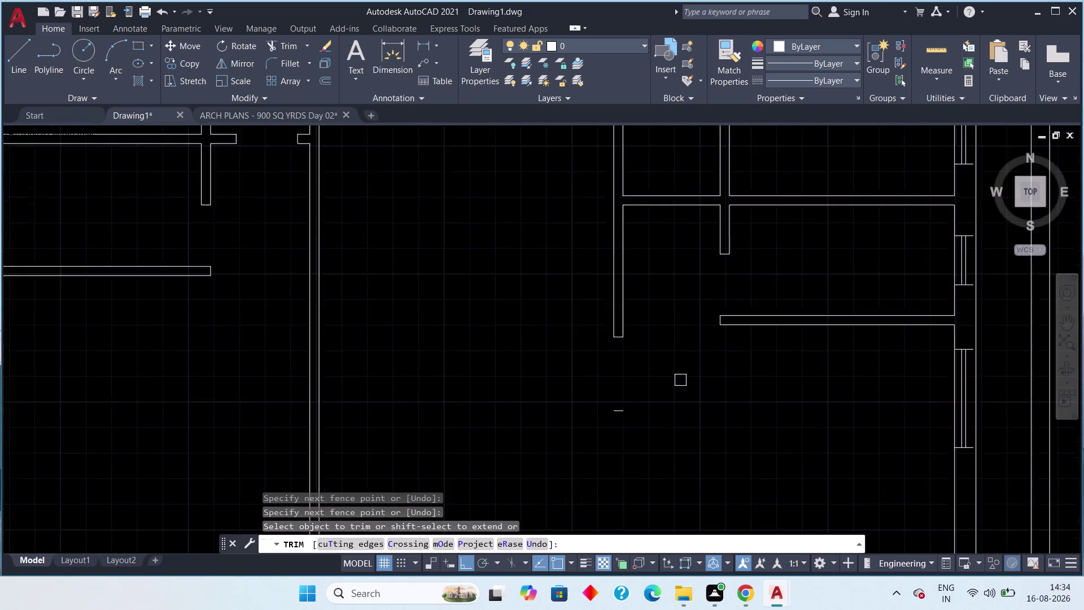
scroll(up, 3)
scroll(down, 3)
middle_drag(587, 418, 600, 346)
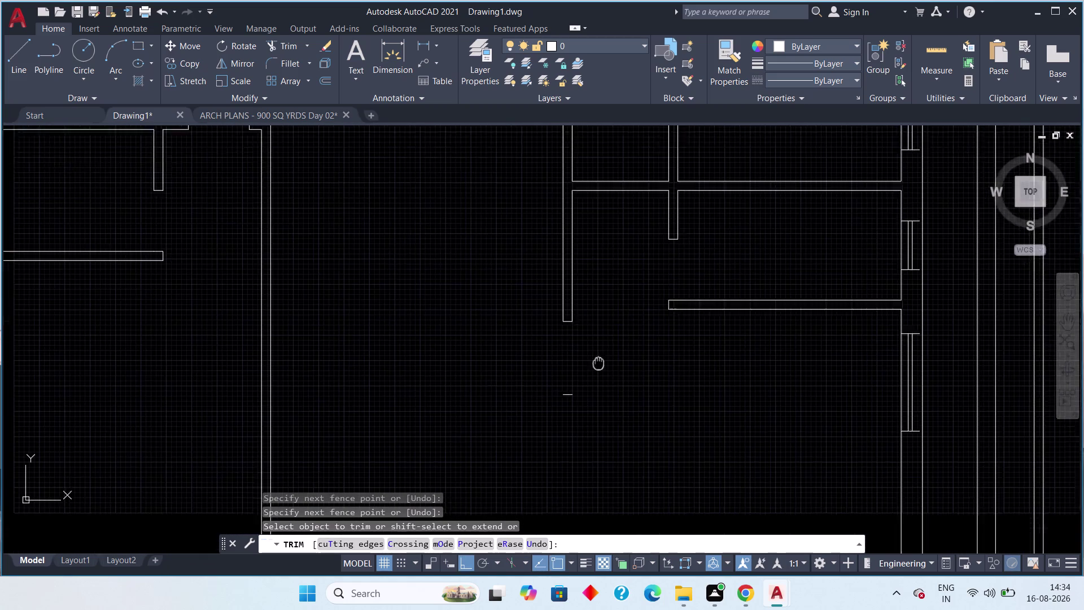
middle_drag(600, 346, 608, 295)
Undo the last trim, re-cut the vertical wall piece to open the 3' gap, and end TRIM.
key(ctrl+z)
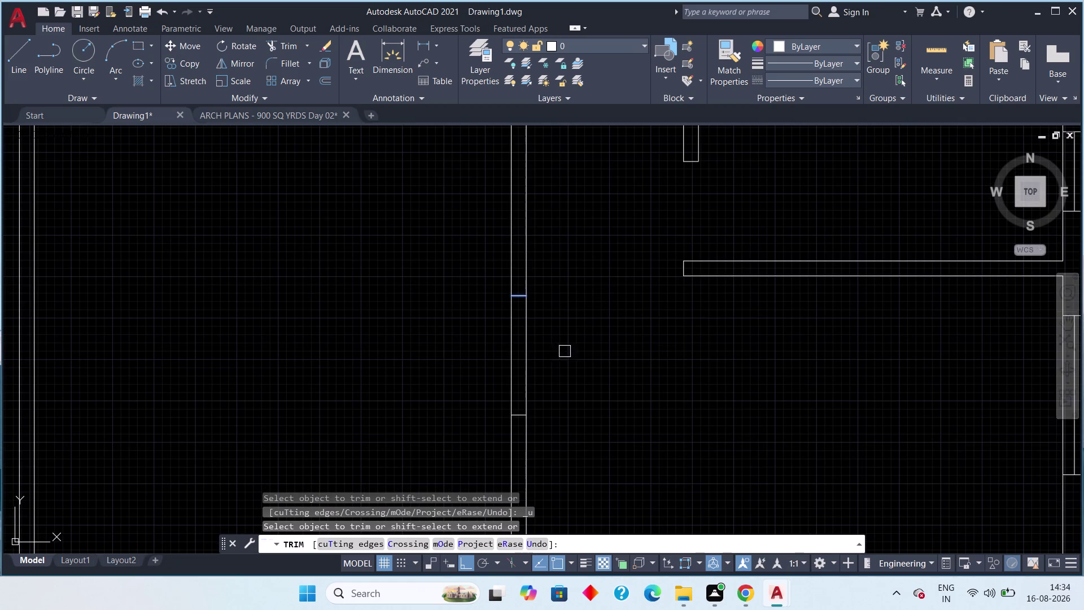
click(562, 320)
click(489, 358)
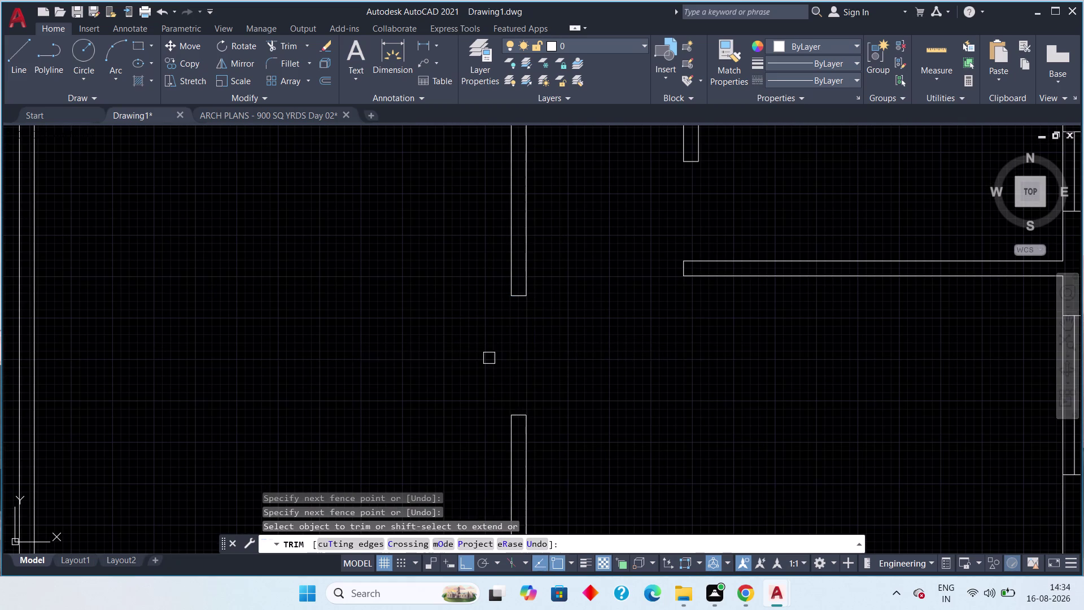
scroll(down, 3)
middle_drag(542, 365, 576, 362)
middle_drag(568, 403, 614, 390)
scroll(down, 3)
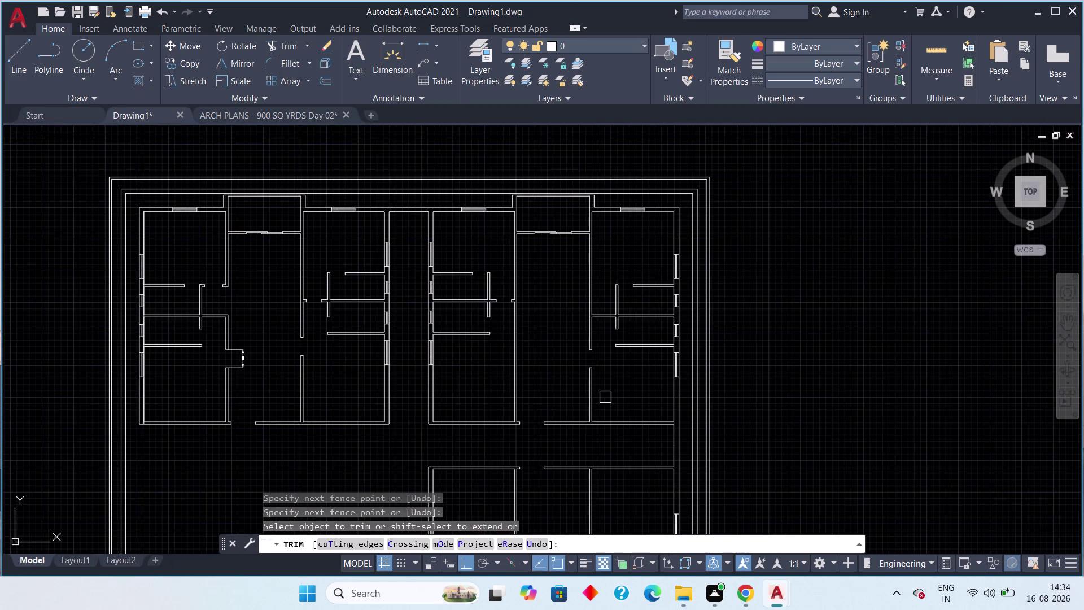
click(247, 362)
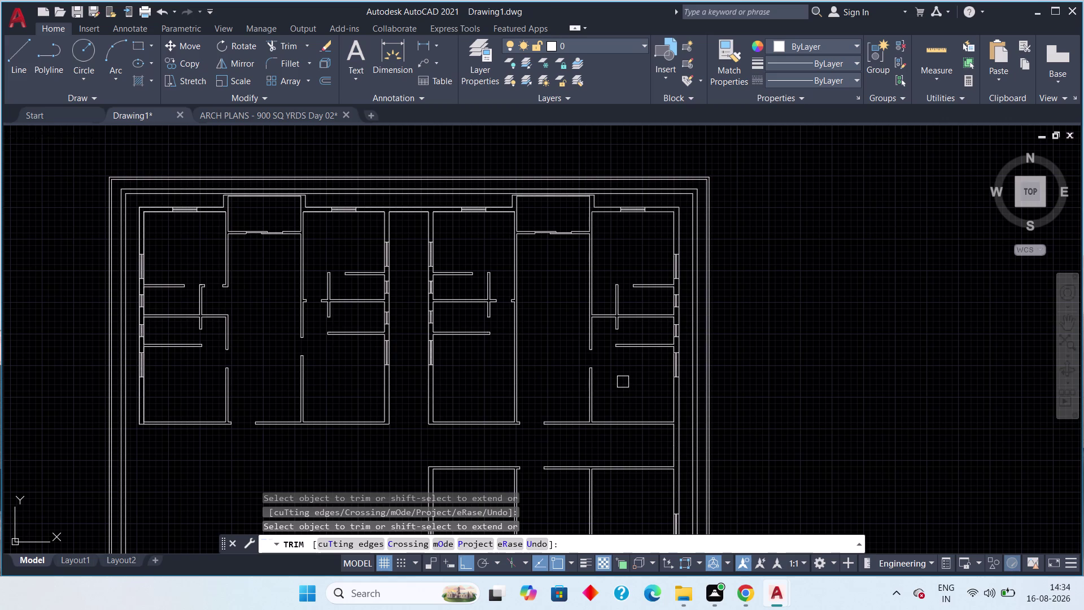
key(Escape)
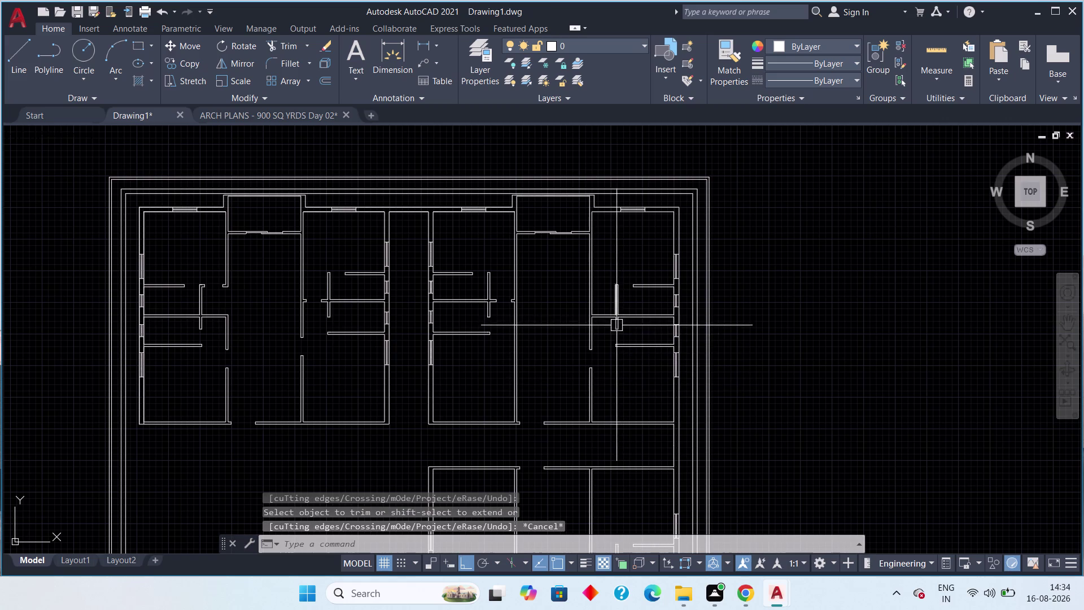
Frame the right-hand flat's wall junction and start a linear dimension there.
scroll(up, 3)
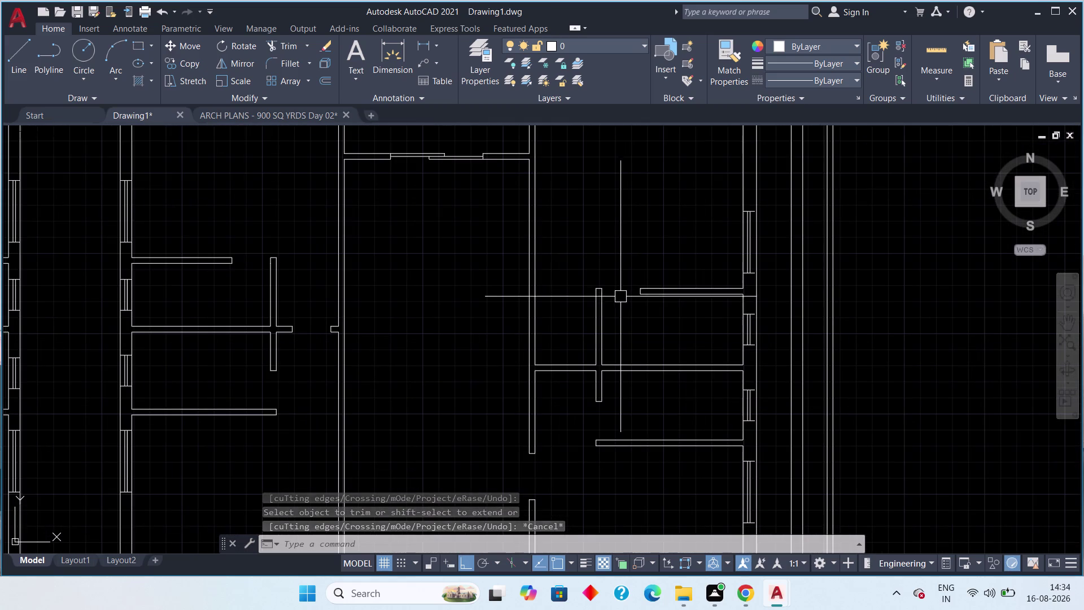
middle_drag(619, 300, 640, 318)
scroll(down, 3)
scroll(down, 3)
middle_drag(641, 322, 669, 340)
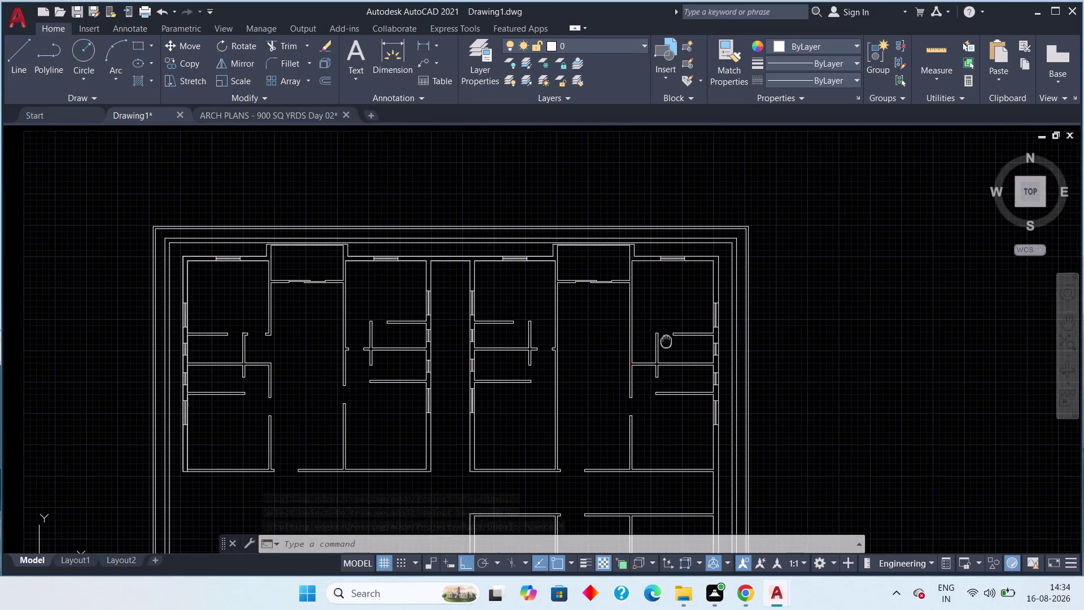
middle_drag(669, 340, 673, 345)
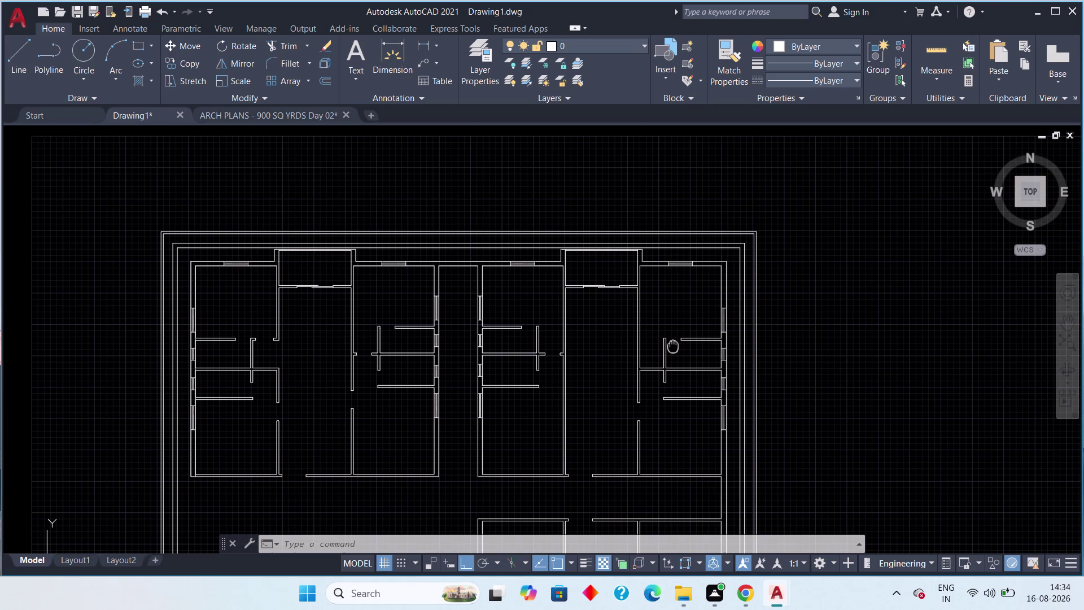
middle_drag(673, 345, 672, 352)
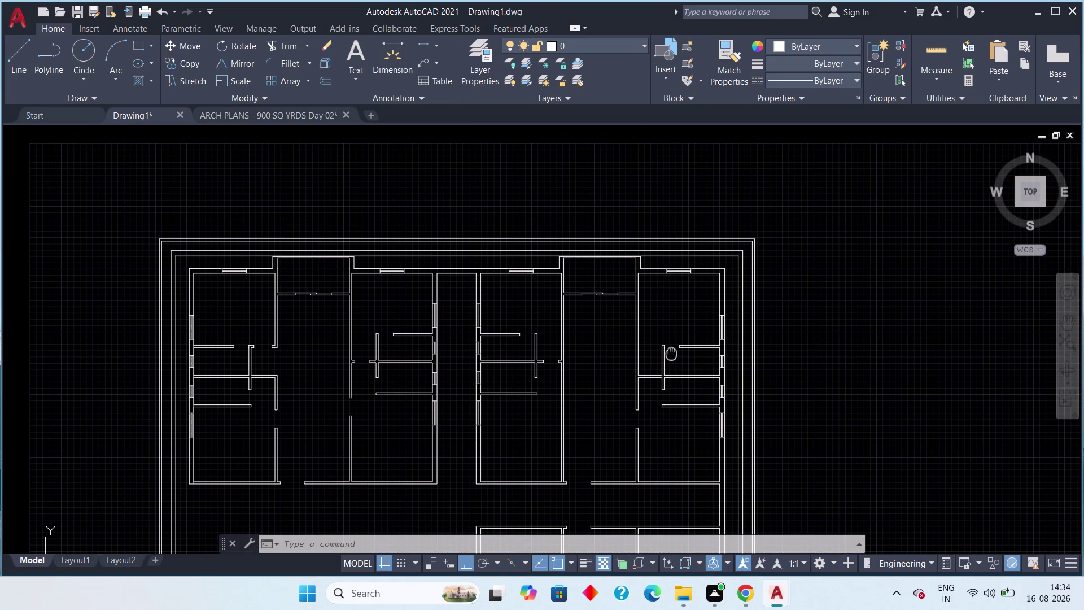
middle_drag(672, 352, 671, 370)
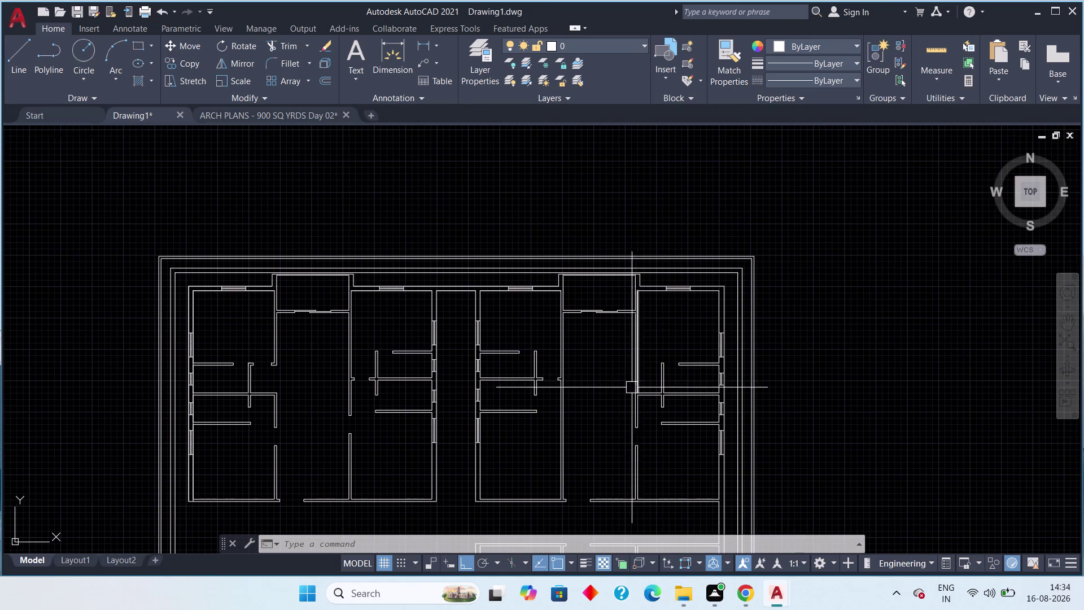
scroll(up, 3)
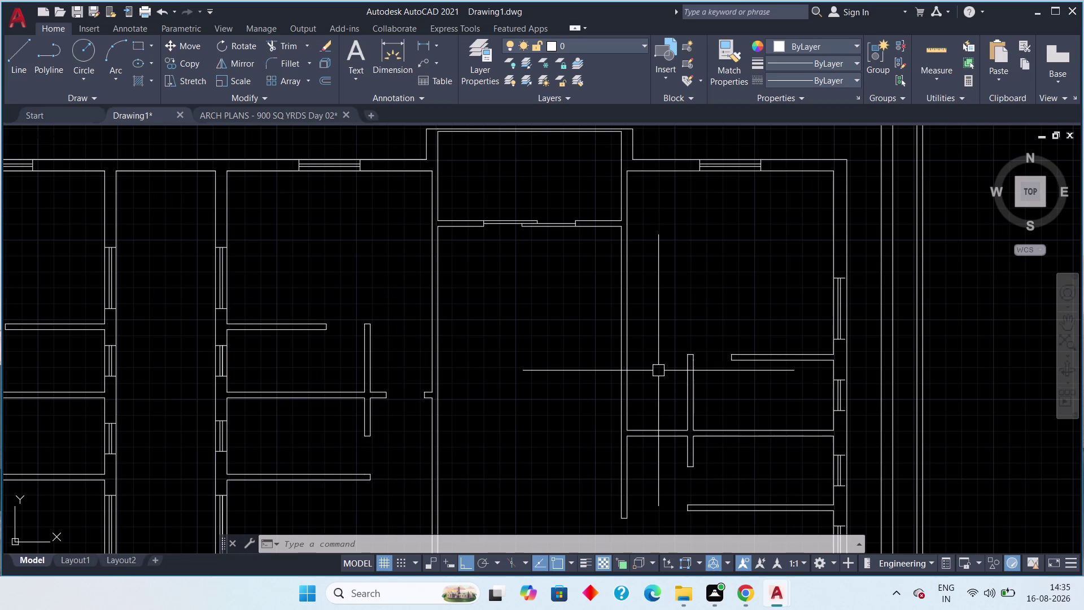
scroll(down, 3)
middle_click(656, 368)
scroll(up, 3)
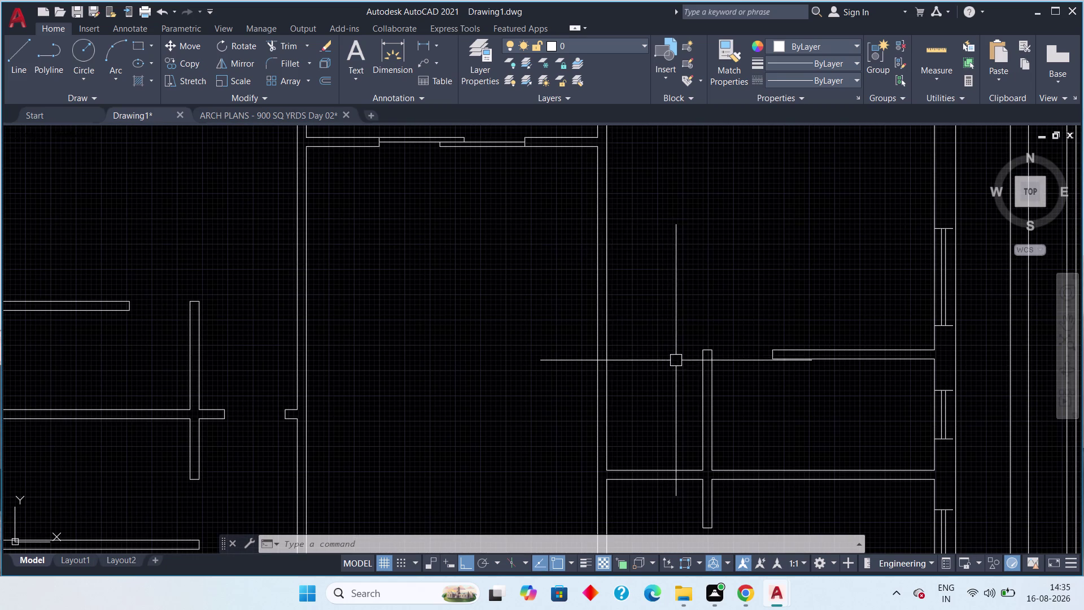
click(423, 44)
scroll(up, 3)
scroll(down, 3)
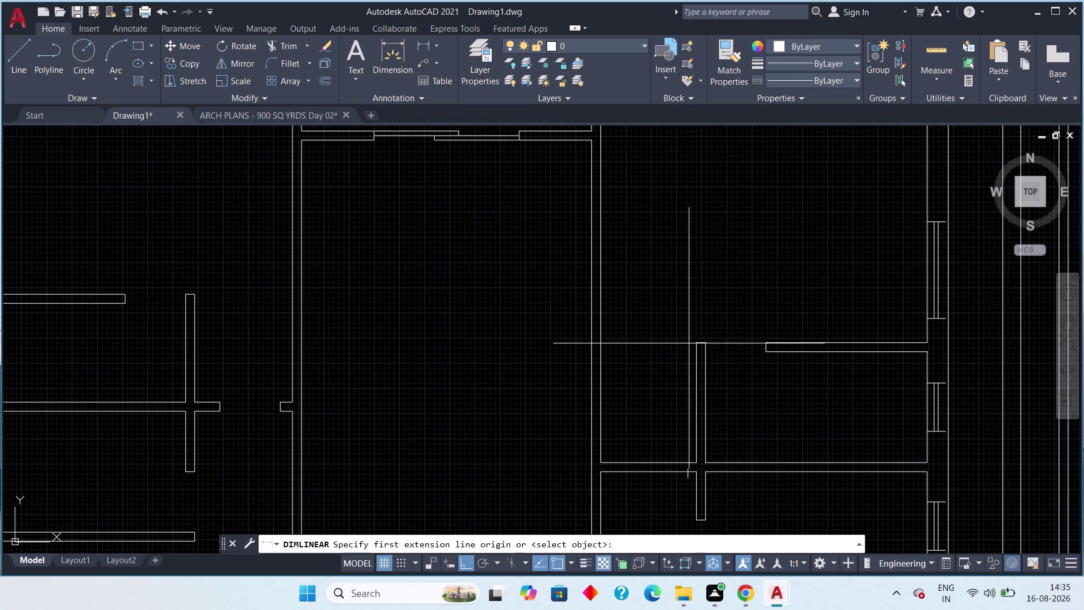
click(697, 344)
click(602, 346)
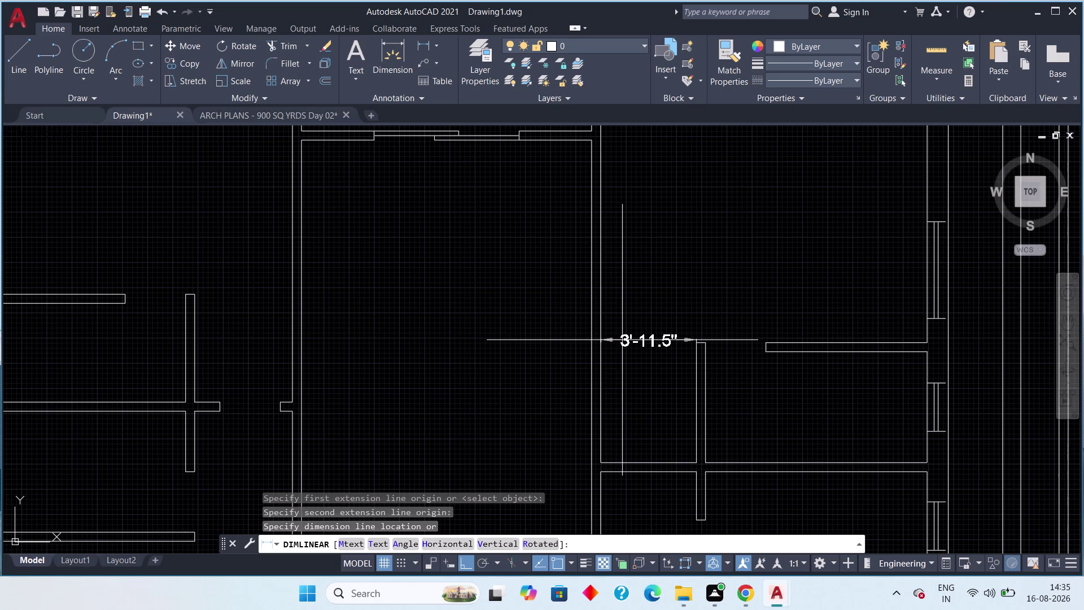
scroll(down, 3)
middle_drag(625, 345, 638, 319)
key(Escape)
middle_drag(643, 328, 664, 292)
key(Escape)
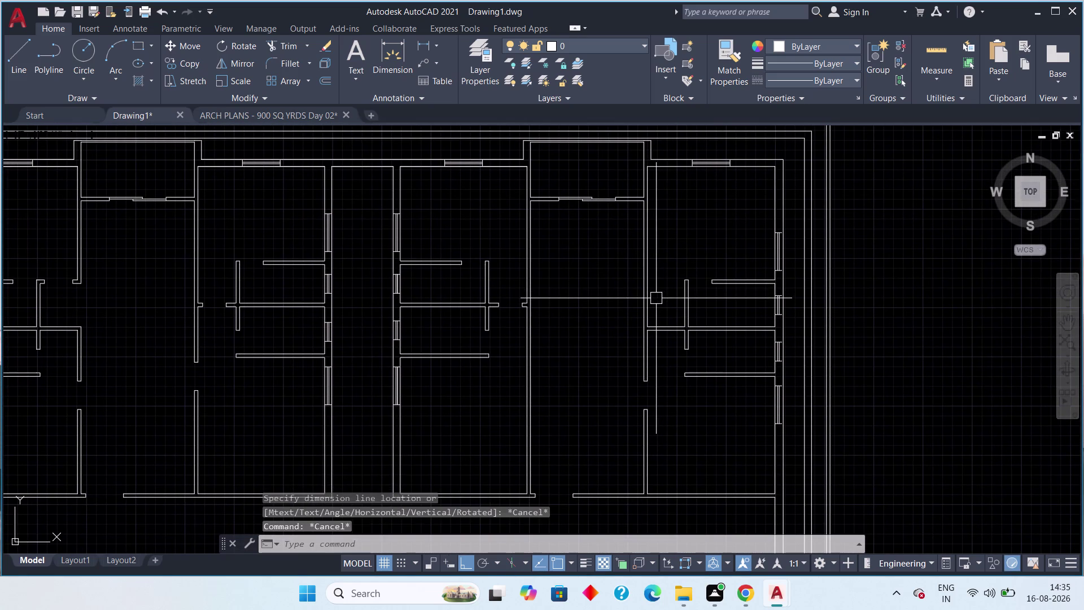
Pan and zoom across the floor plan, settling on the right-hand rooms.
middle_drag(658, 298, 689, 299)
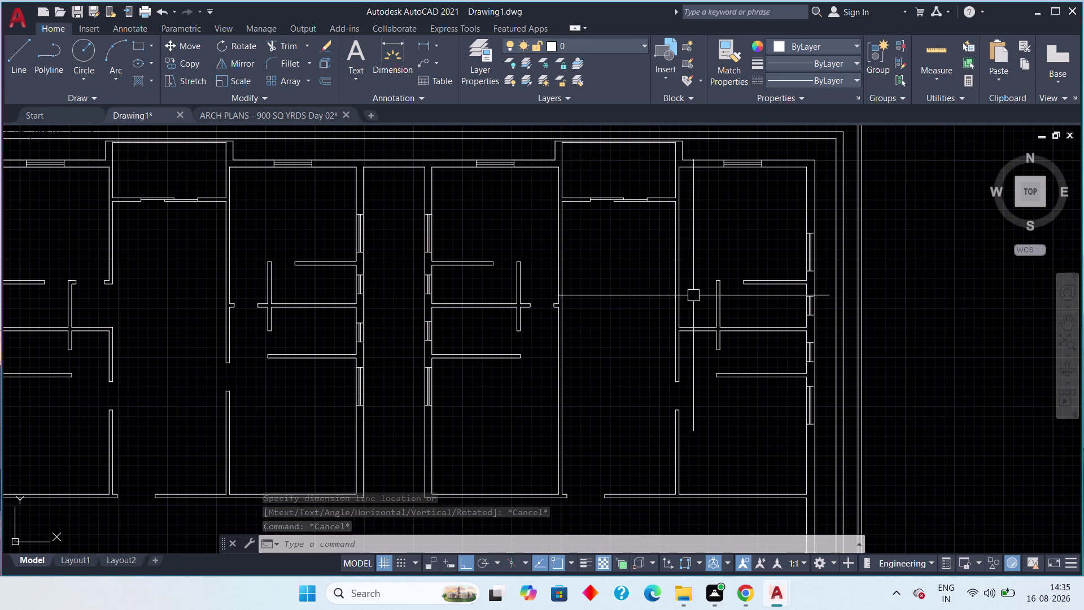
middle_drag(694, 296, 714, 312)
scroll(up, 3)
middle_drag(720, 298, 796, 304)
scroll(down, 3)
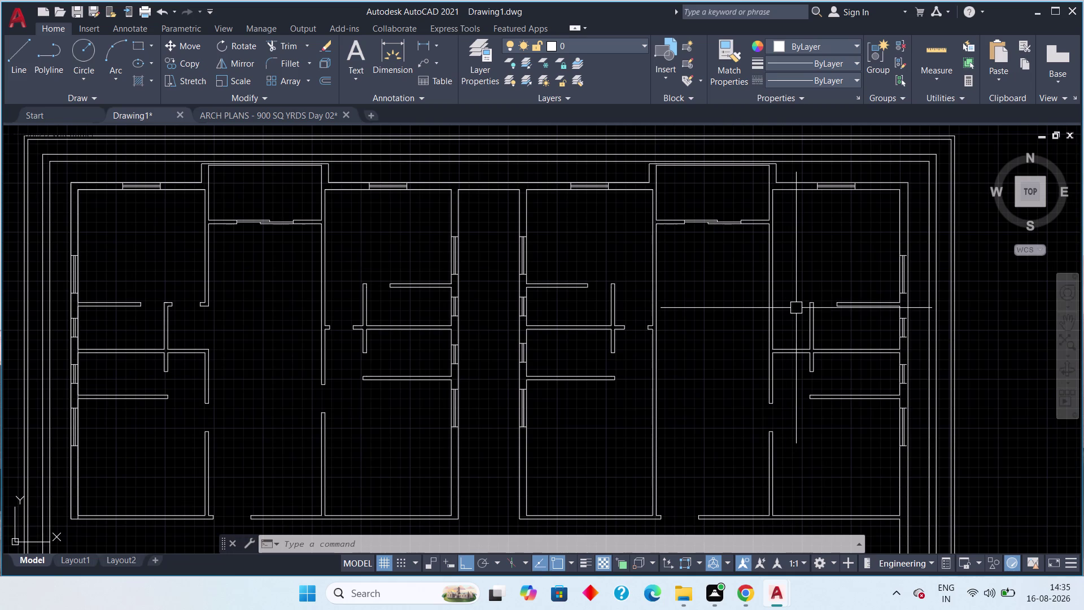
scroll(up, 3)
scroll(down, 3)
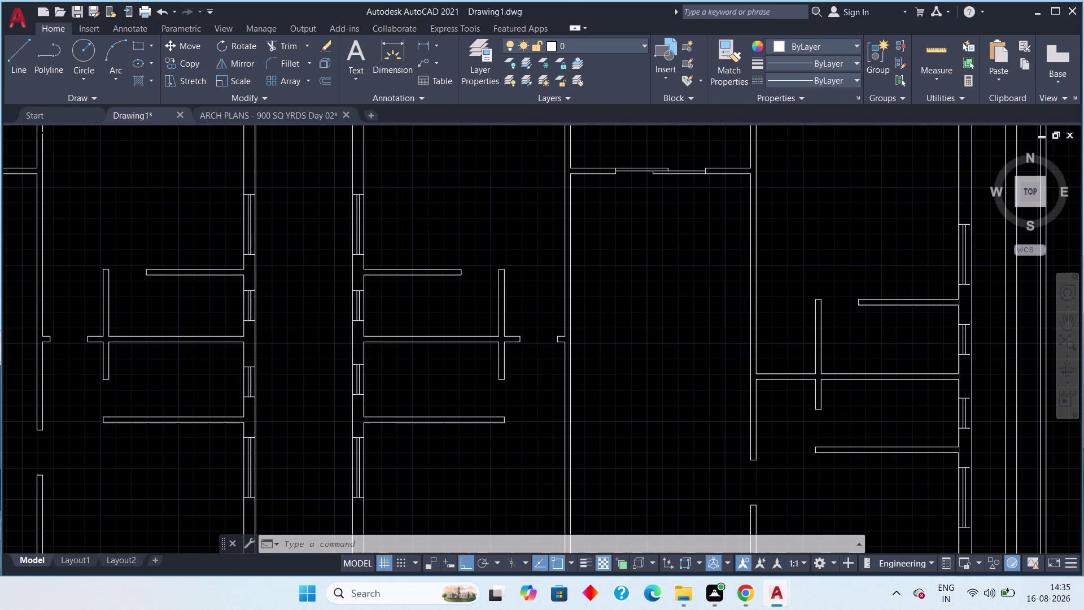
scroll(up, 3)
middle_drag(797, 308, 867, 299)
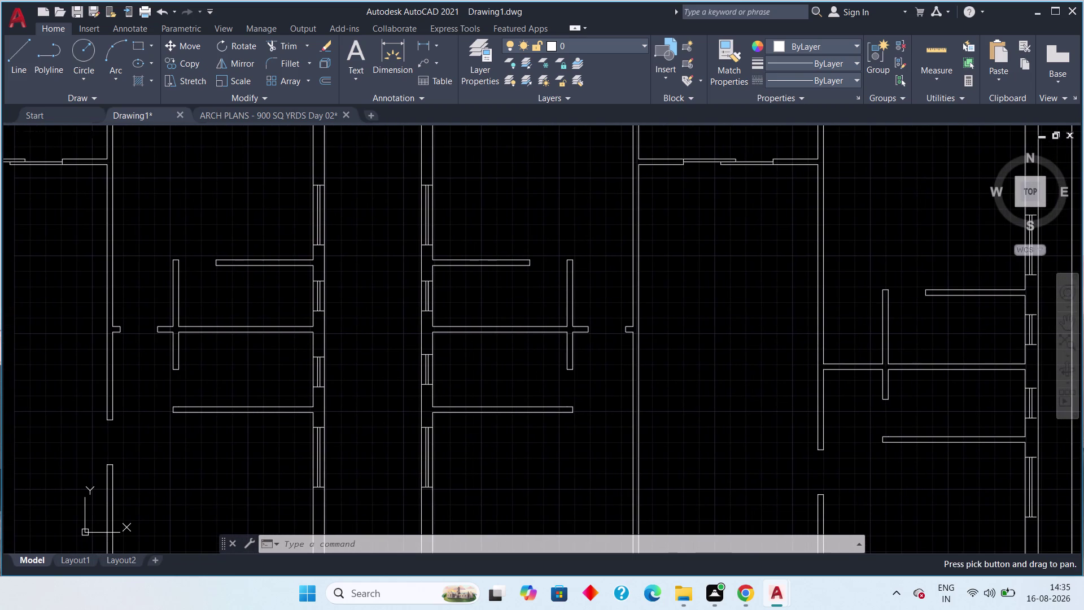
scroll(down, 3)
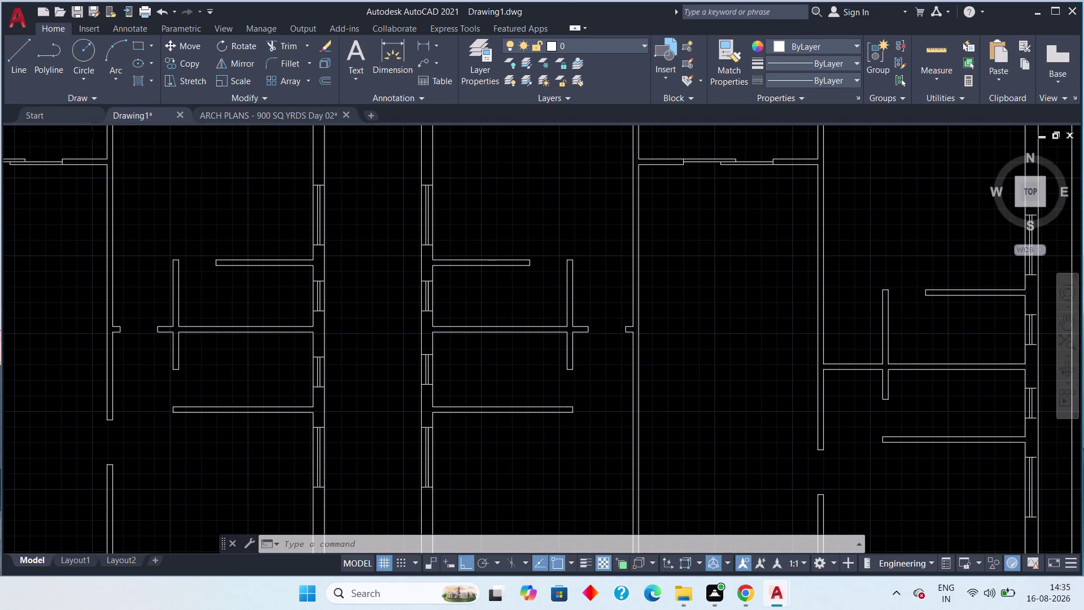
scroll(up, 3)
middle_drag(867, 298, 878, 306)
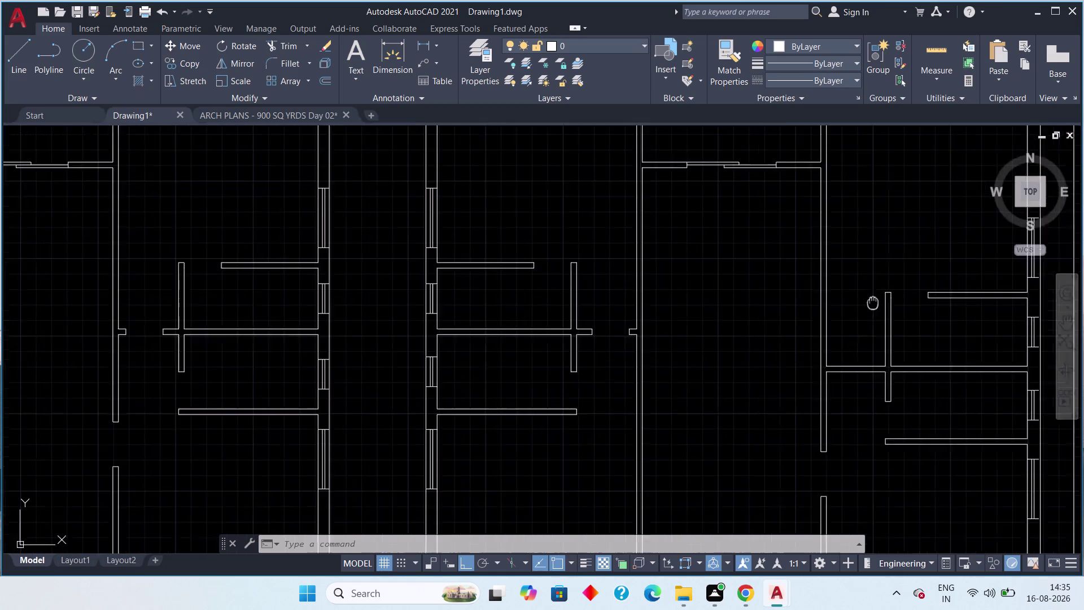
middle_drag(878, 306, 990, 305)
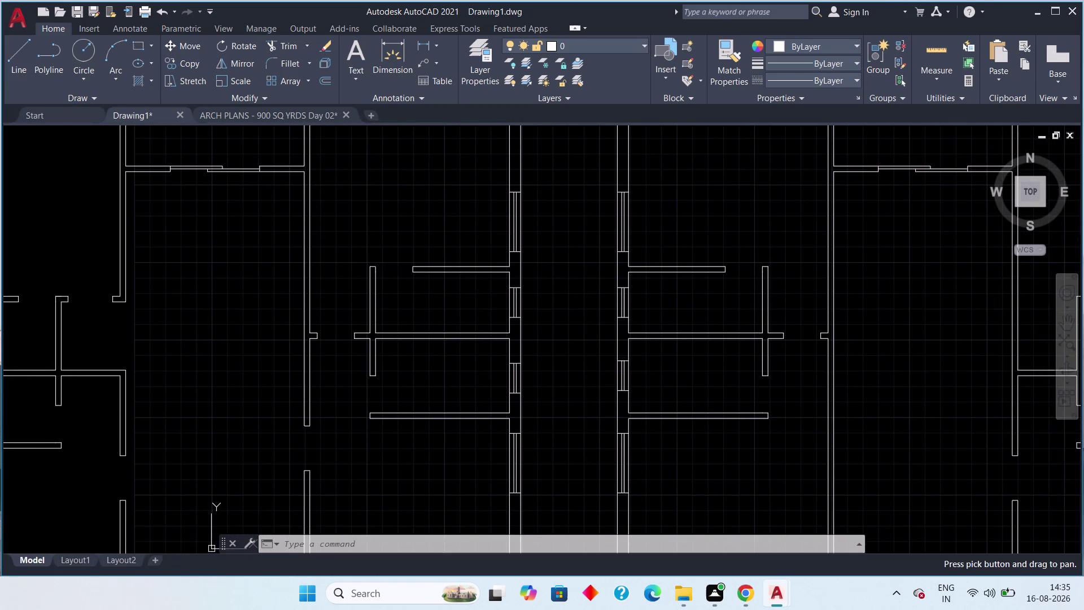
scroll(down, 3)
middle_drag(991, 309, 693, 311)
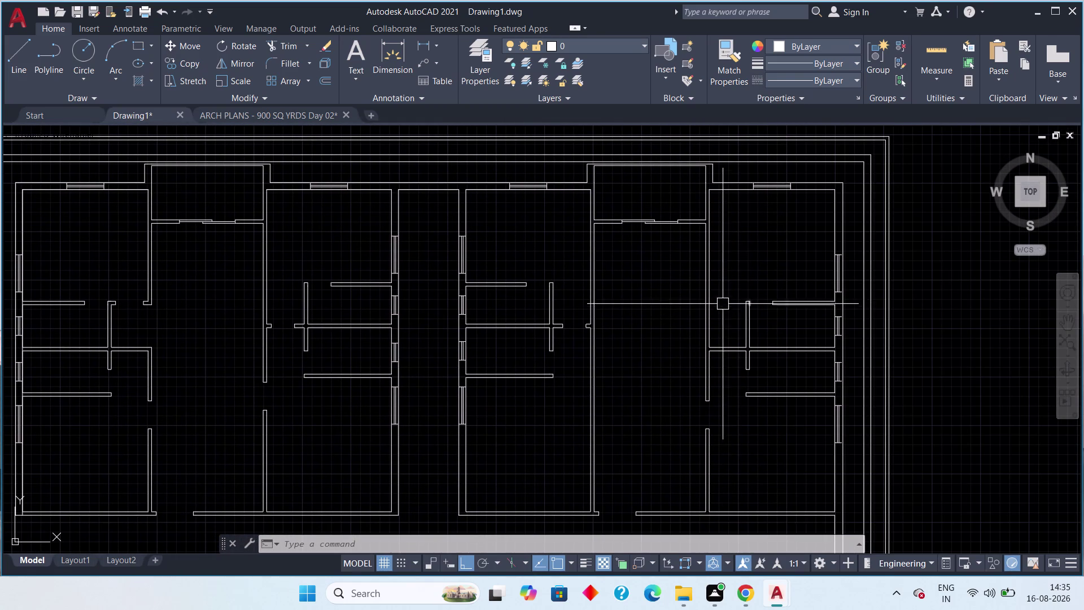
scroll(up, 3)
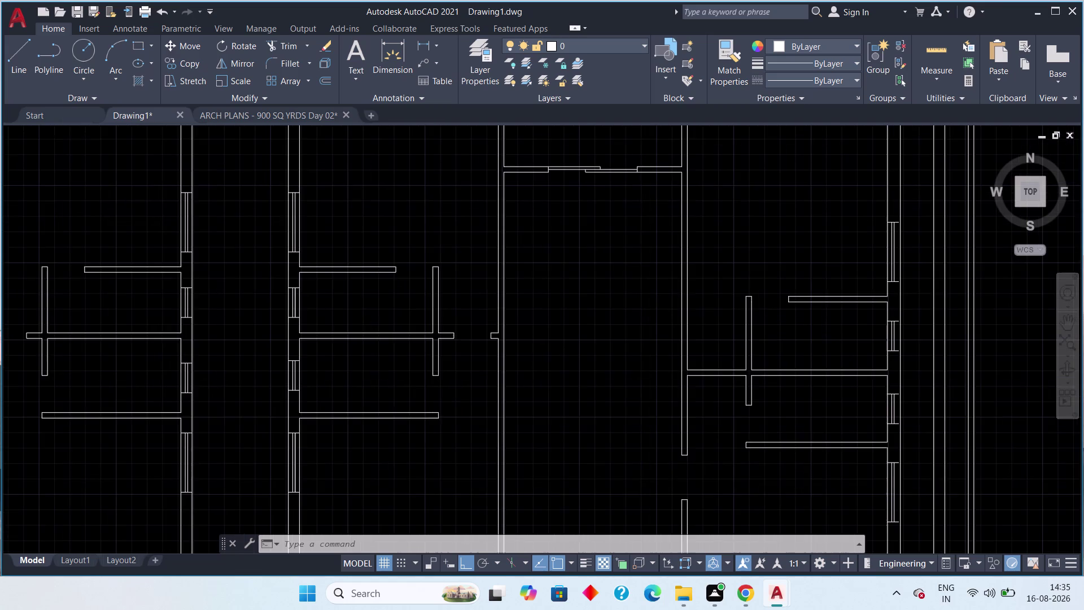
scroll(down, 3)
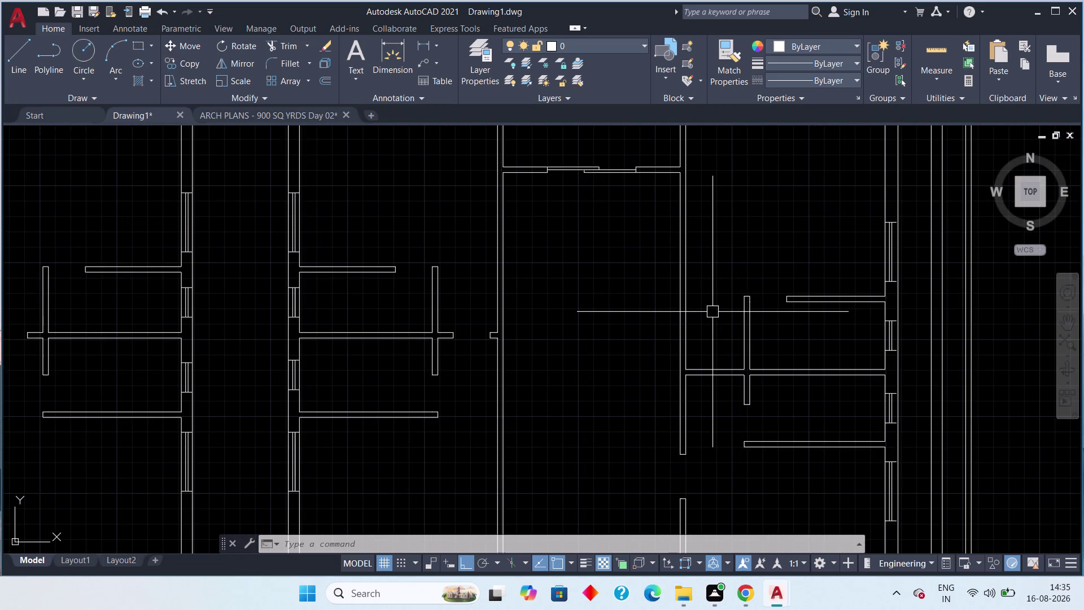
middle_drag(712, 312, 839, 317)
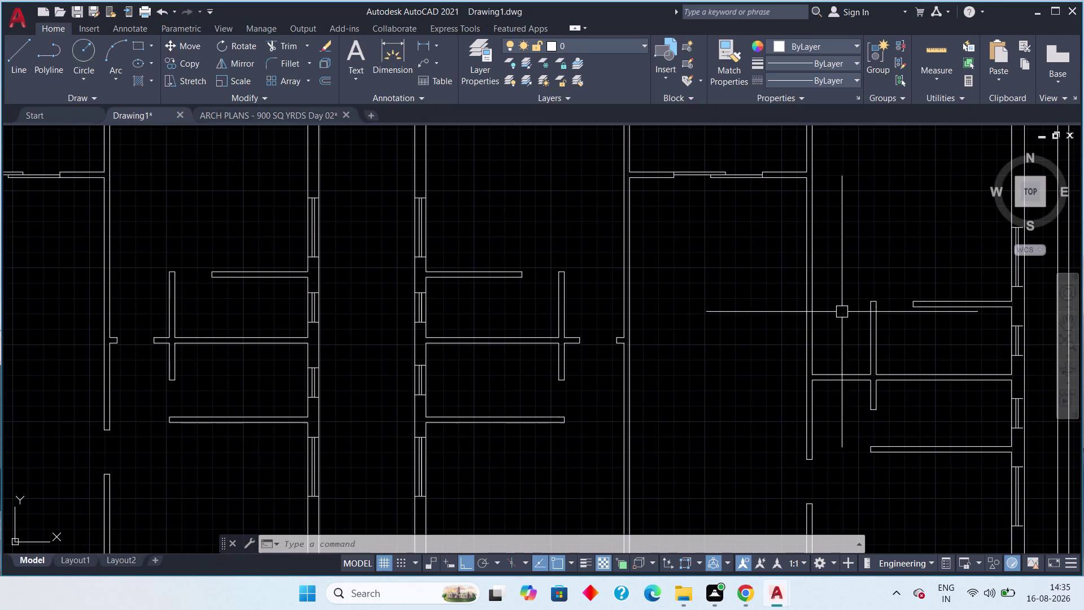
scroll(down, 3)
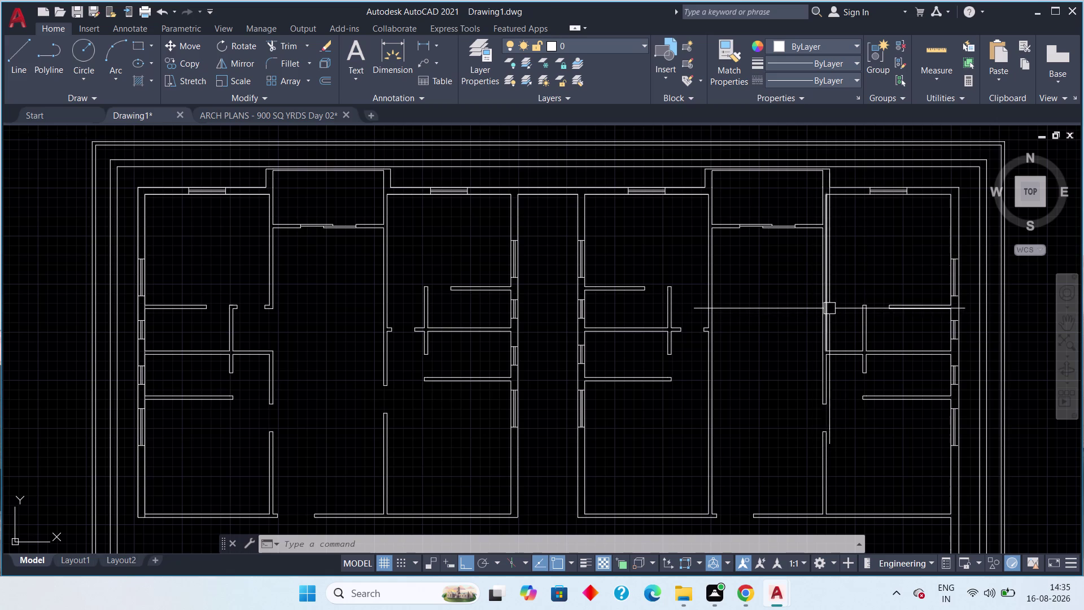
scroll(up, 3)
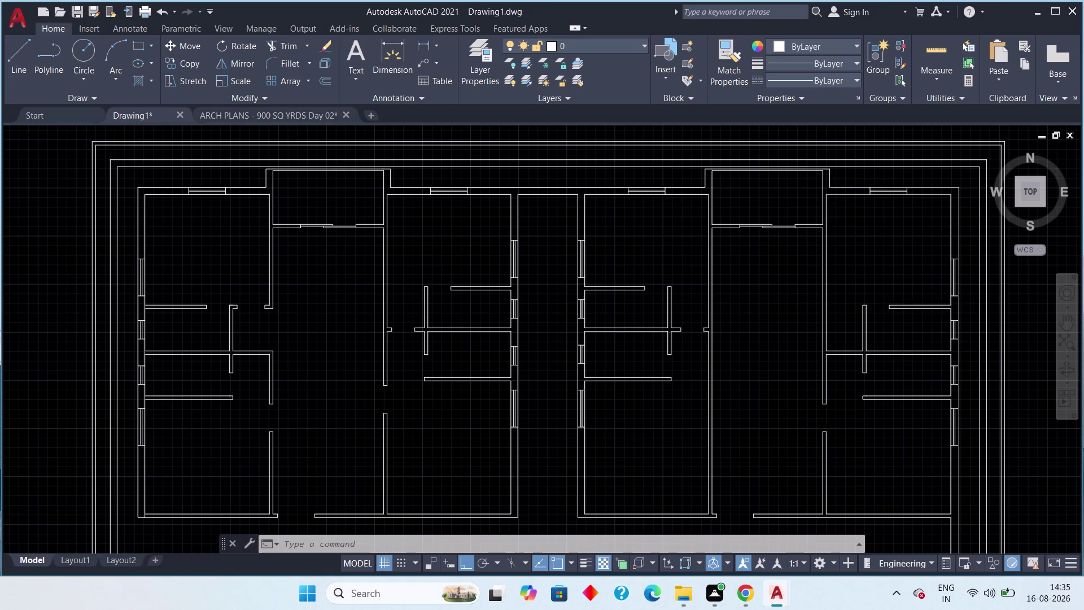
scroll(down, 3)
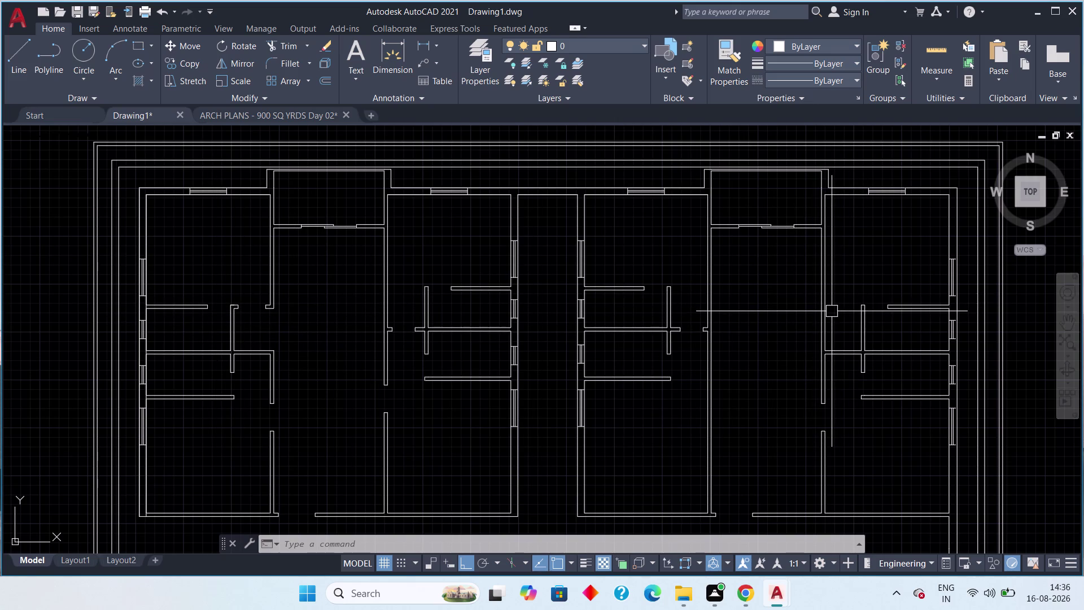
Start the LINE command with L.
key(l)
key(space)
scroll(up, 3)
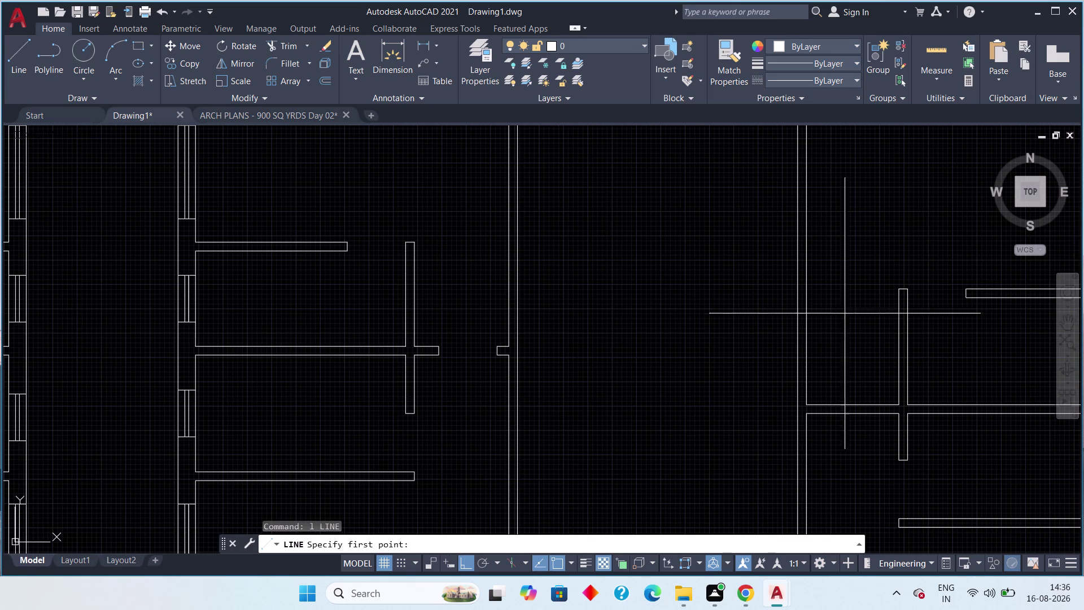
Attempt a wall line from the right-hand corner leftward, cancelling the tries.
click(963, 302)
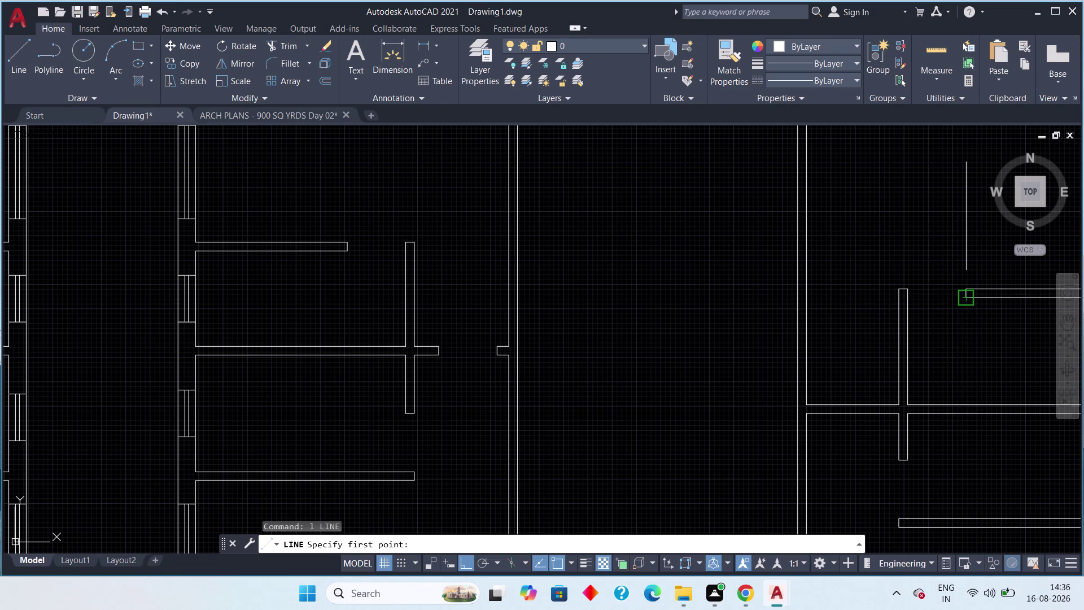
click(805, 298)
key(Escape)
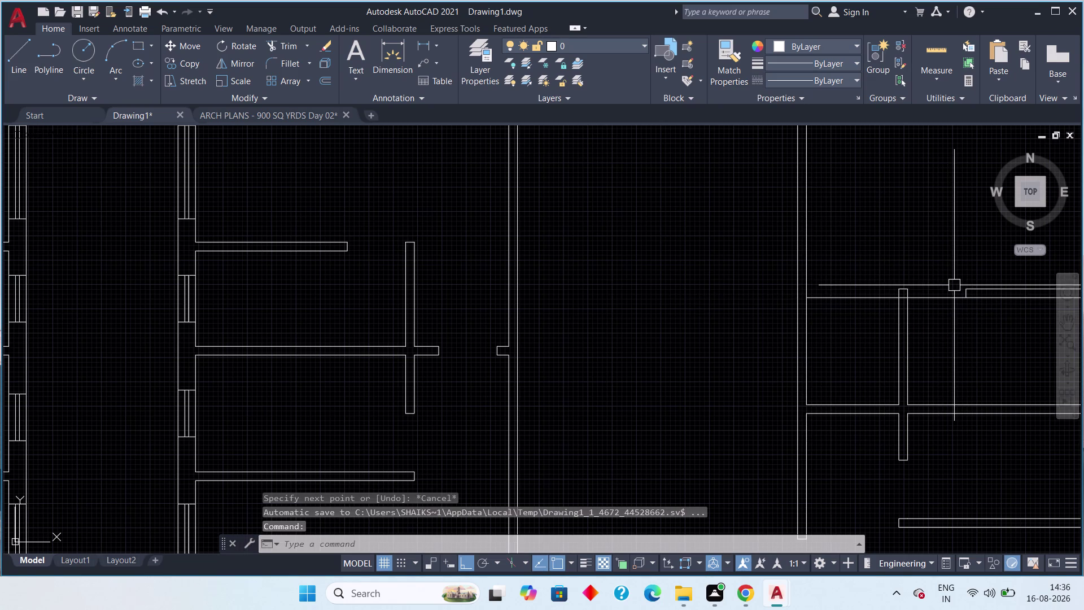
key(space)
click(963, 290)
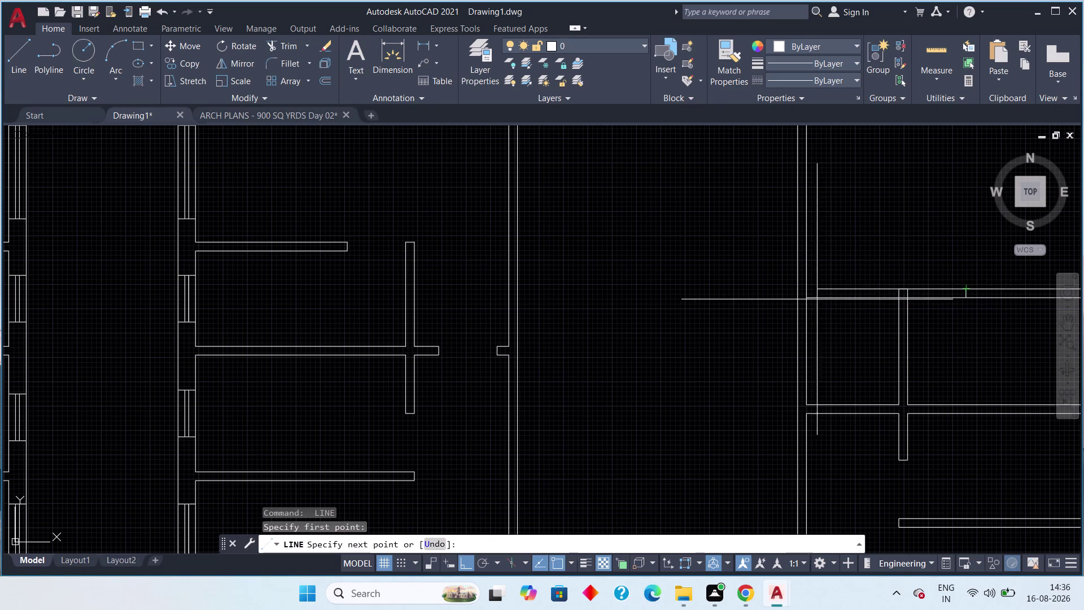
click(794, 299)
key(Escape)
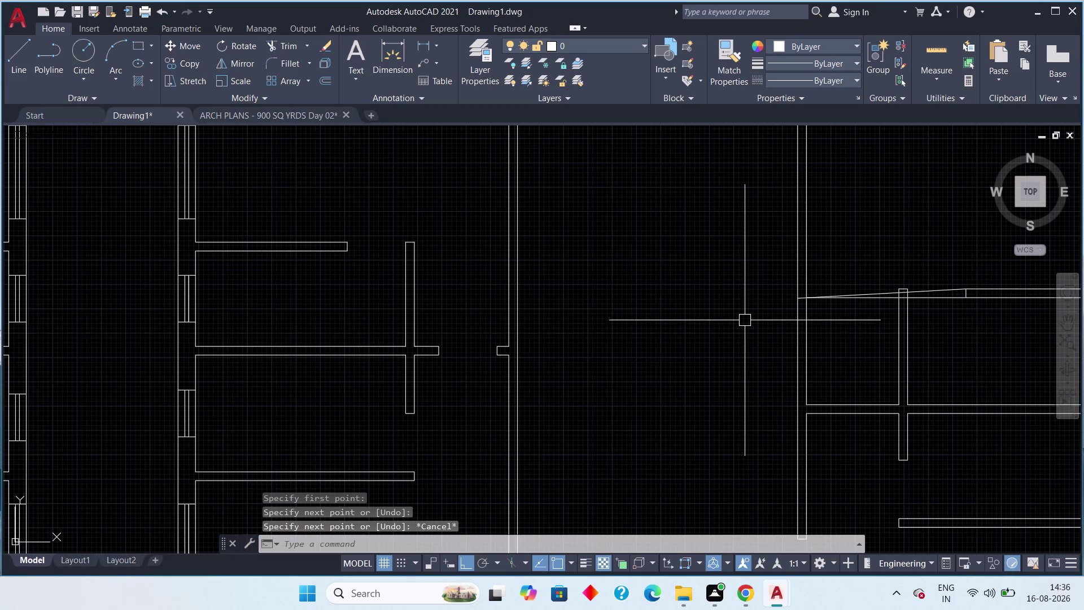
Undo the failed line attempts and clear any pending commands.
key(ctrl+z)
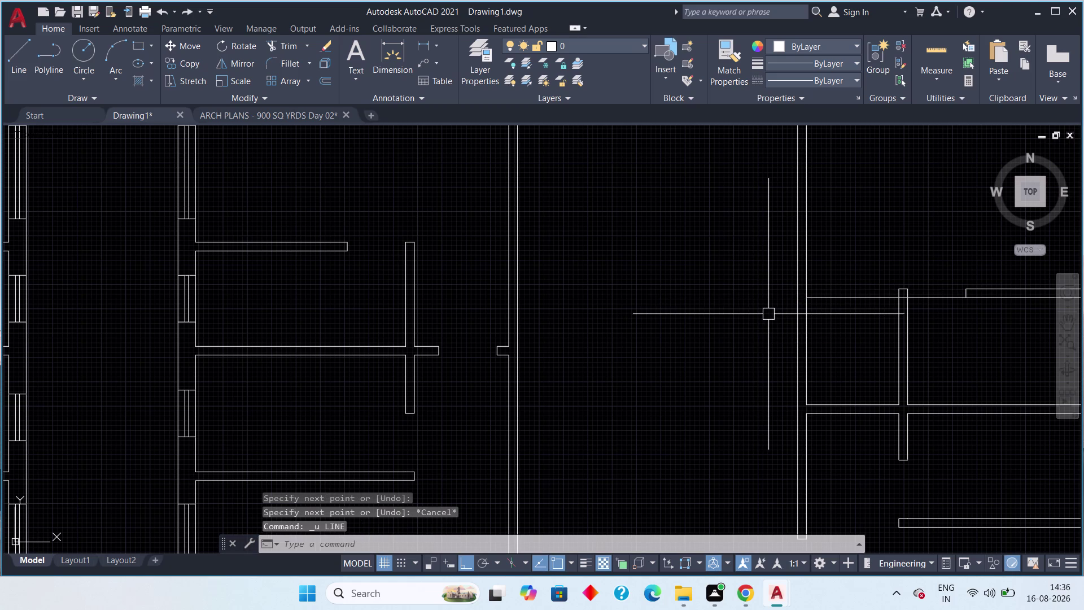
key(space)
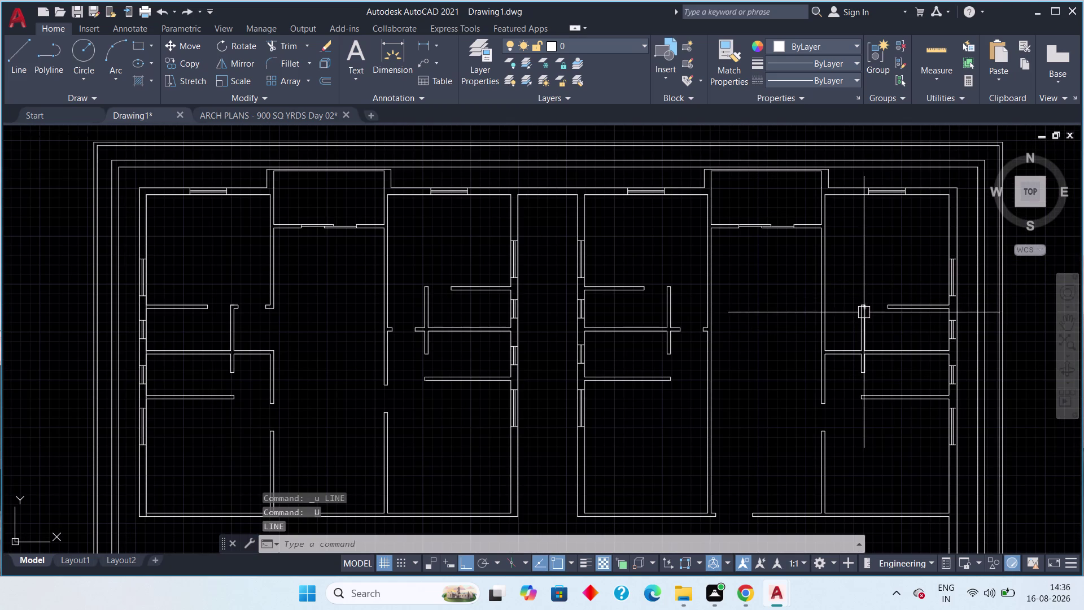
key(Escape)
key(Escape)
key(Escape)
key(Escape)
key(Escape)
key(Escape)
key(Escape)
key(Escape)
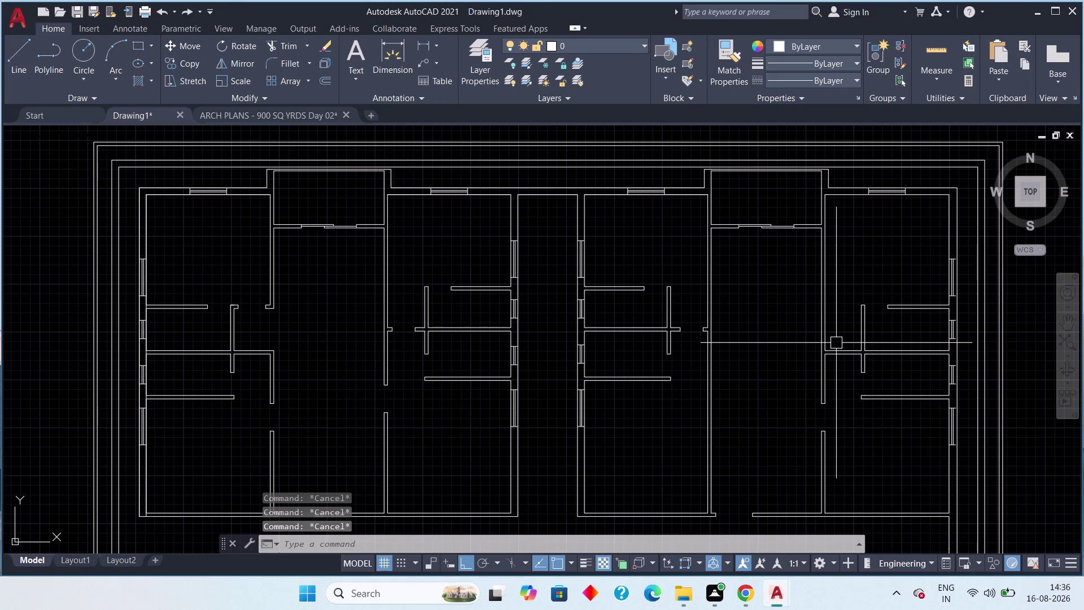
key(Escape)
key(Escape)
key(Escape)
key(Escape)
key(Escape)
key(Escape)
key(Escape)
key(Escape)
key(Escape)
key(Escape)
key(Escape)
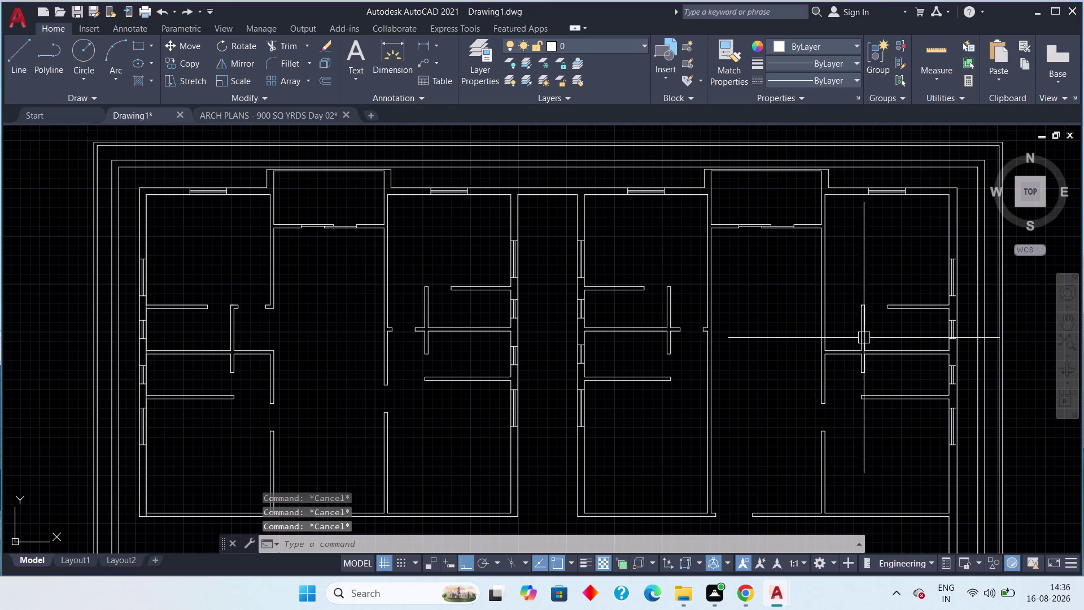
Draw the top wall line leftward from the wall end to the adjacent wall.
text(l)
key(space)
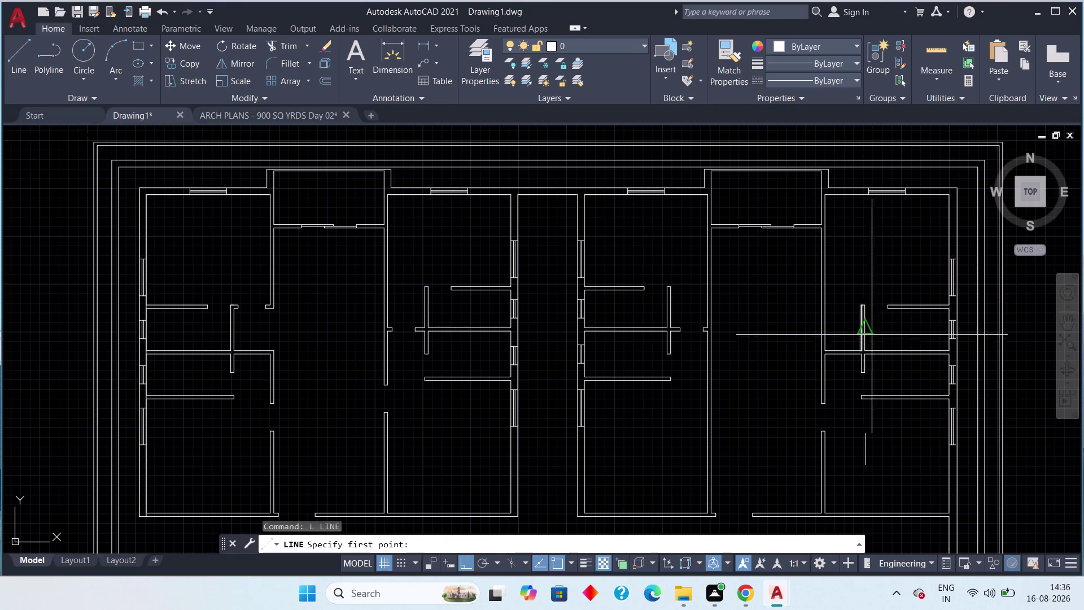
scroll(up, 3)
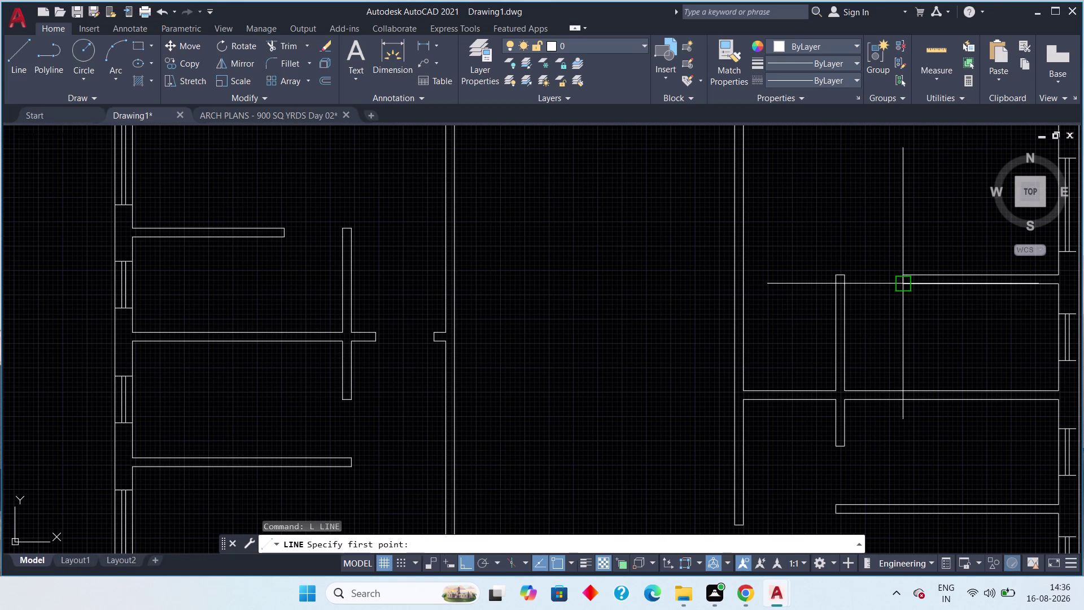
click(902, 283)
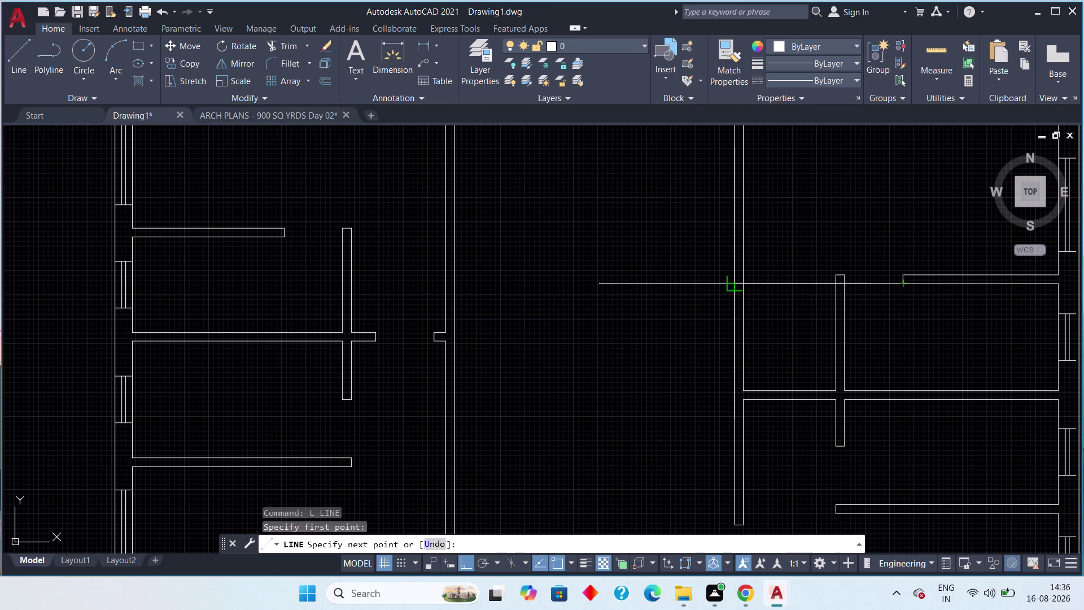
click(728, 284)
key(Escape)
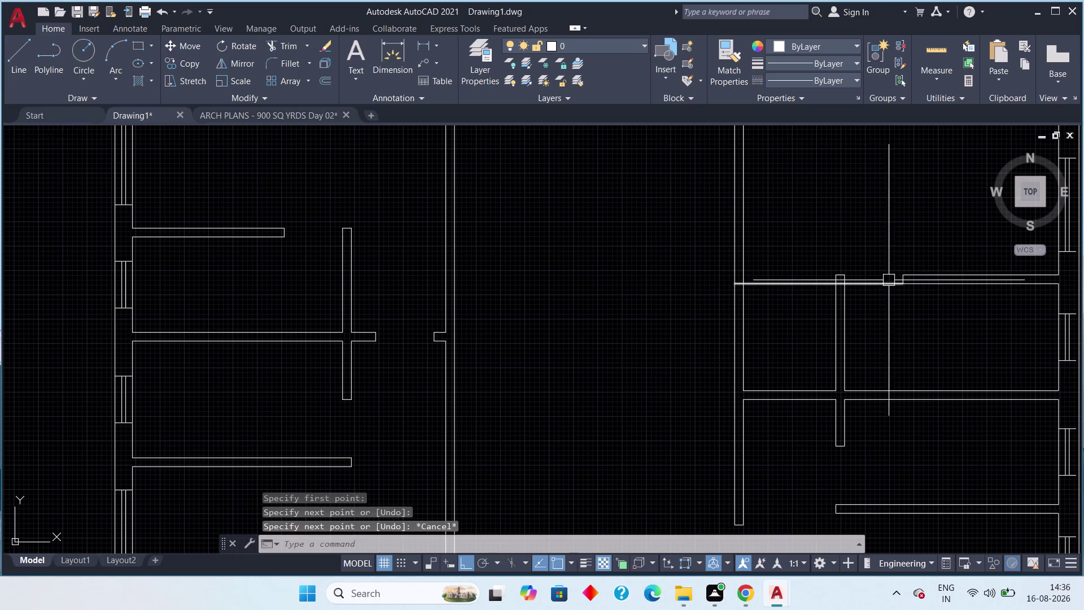
Draw a second line from the right wall to the neighbouring wall.
key(space)
drag(901, 273, 890, 274)
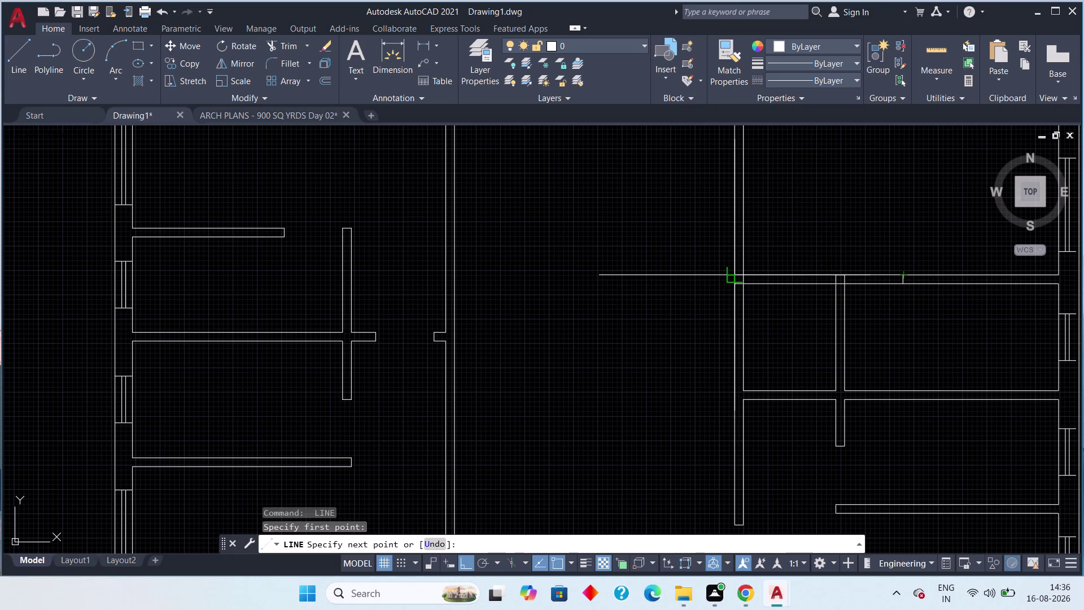
click(736, 276)
key(Escape)
scroll(down, 3)
middle_drag(693, 311, 719, 334)
Start the TRIM command with TR.
key(t)
key(r)
key(space)
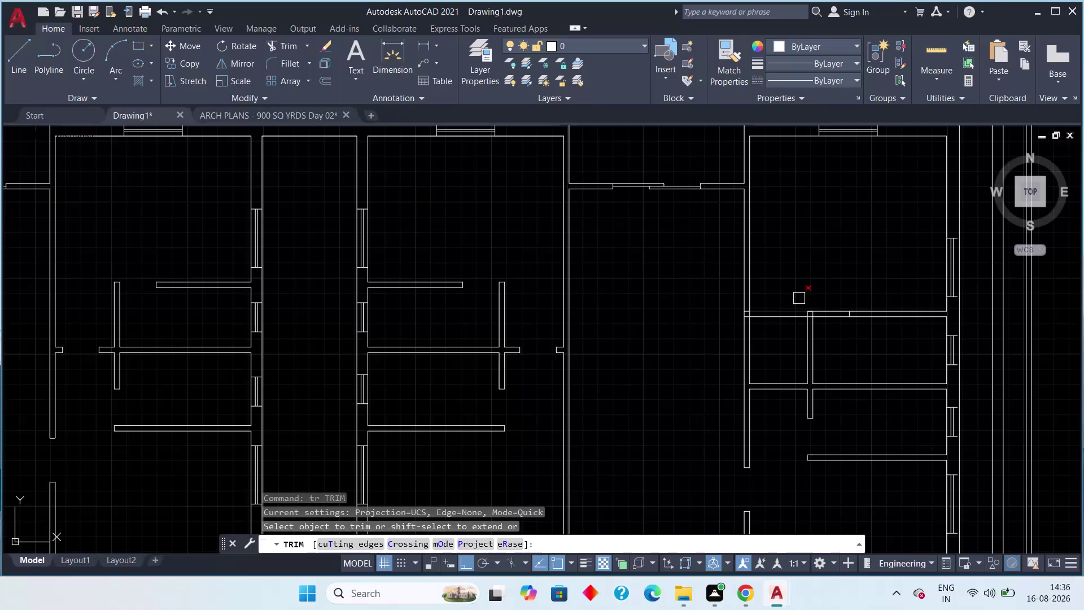
drag(832, 279, 833, 288)
click(831, 357)
scroll(up, 3)
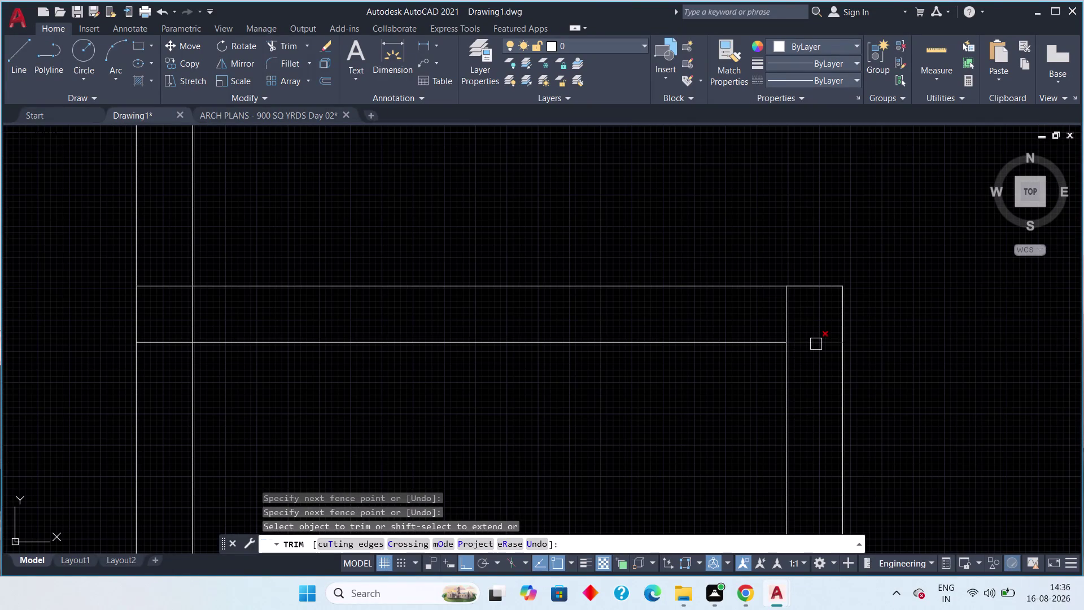
click(816, 344)
scroll(down, 3)
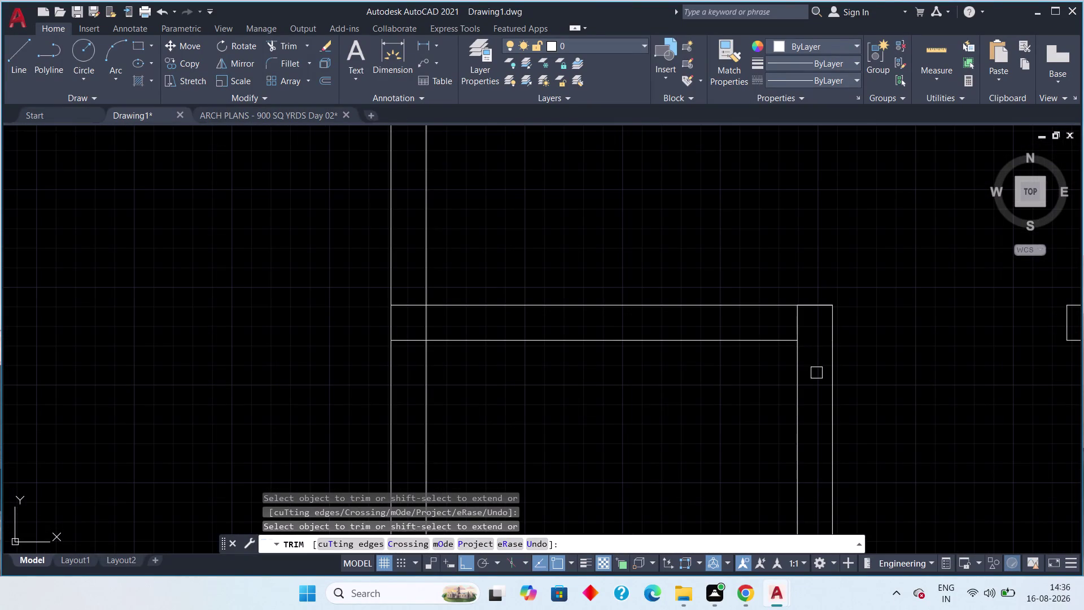
scroll(down, 3)
scroll(up, 3)
click(654, 290)
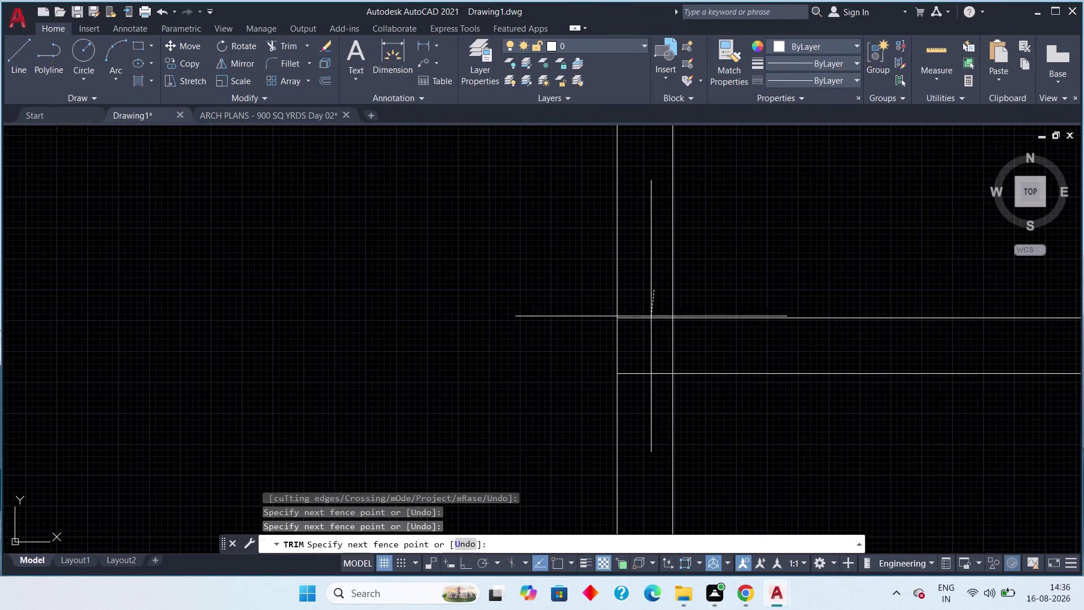
click(650, 417)
click(673, 352)
scroll(down, 3)
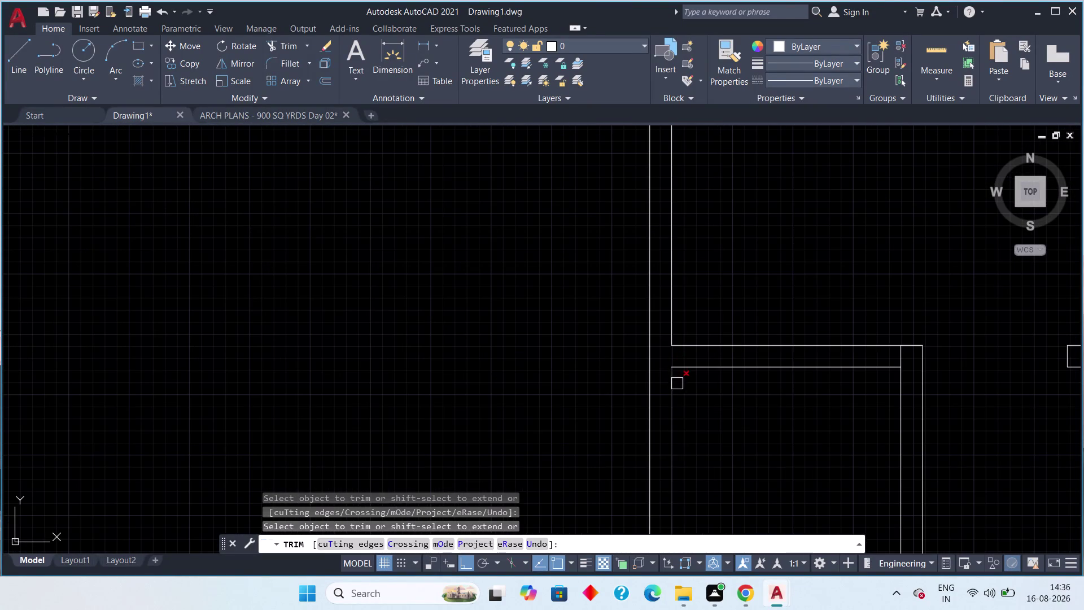
key(Escape)
drag(31, 62, 37, 63)
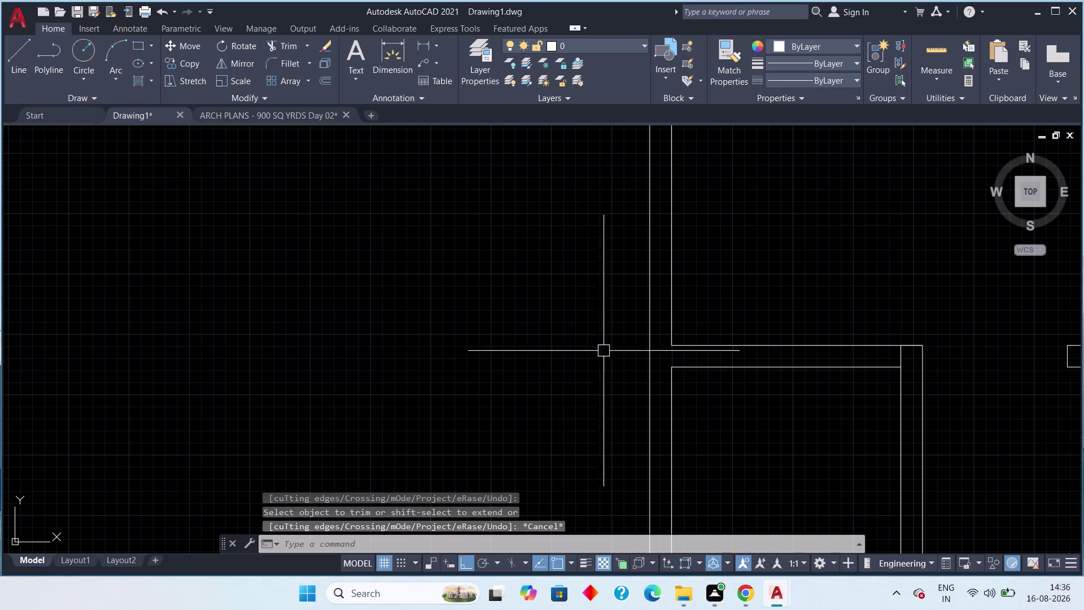
scroll(up, 3)
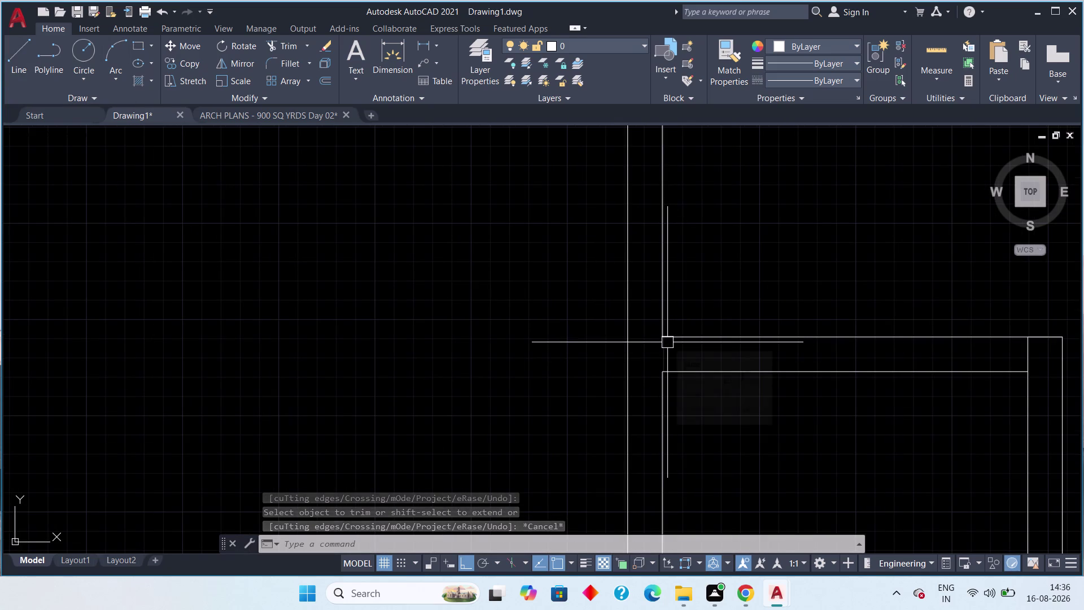
text(l)
key(space)
click(667, 344)
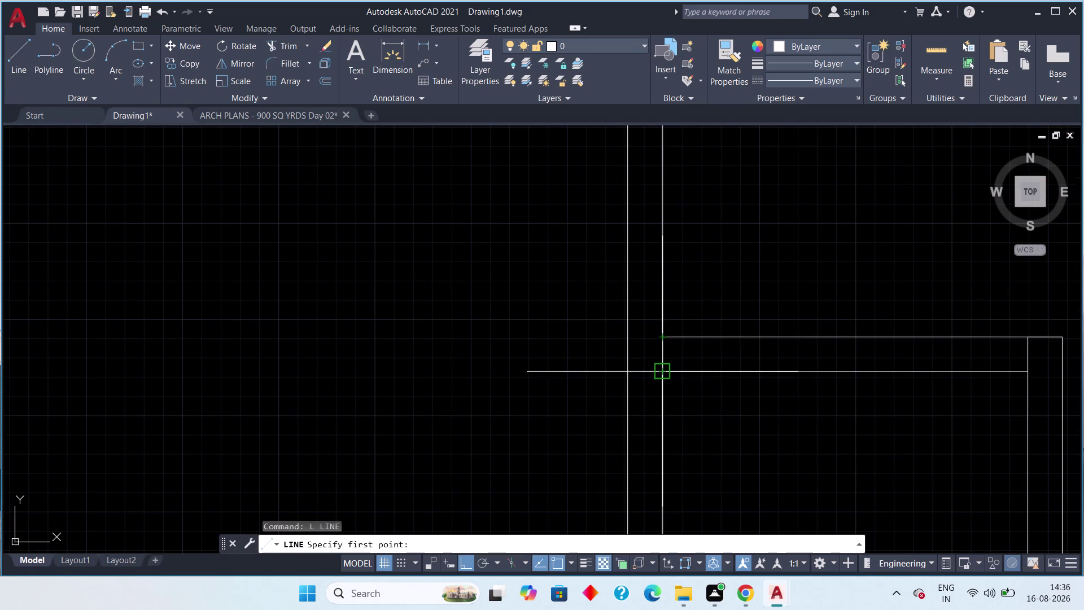
click(667, 371)
key(Escape)
scroll(down, 3)
scroll(down, 3)
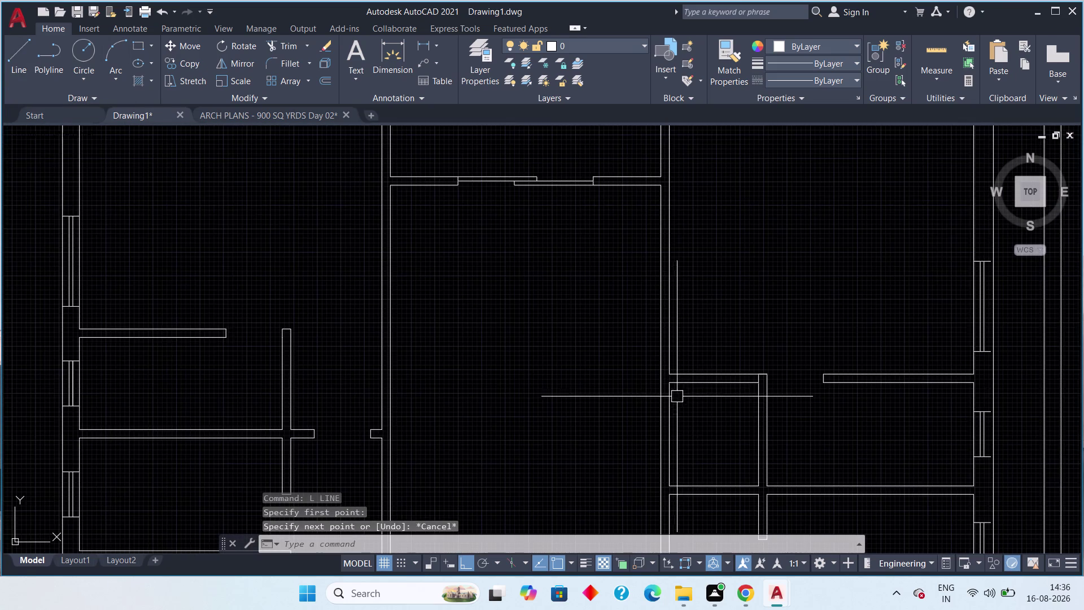
scroll(up, 3)
key(l)
key(space)
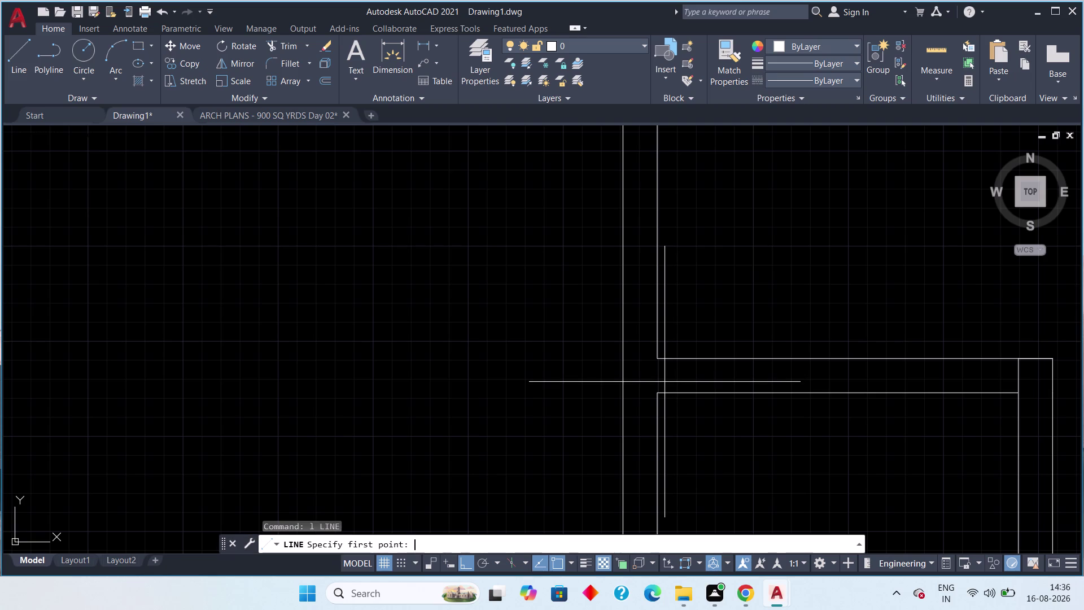
click(657, 361)
click(656, 389)
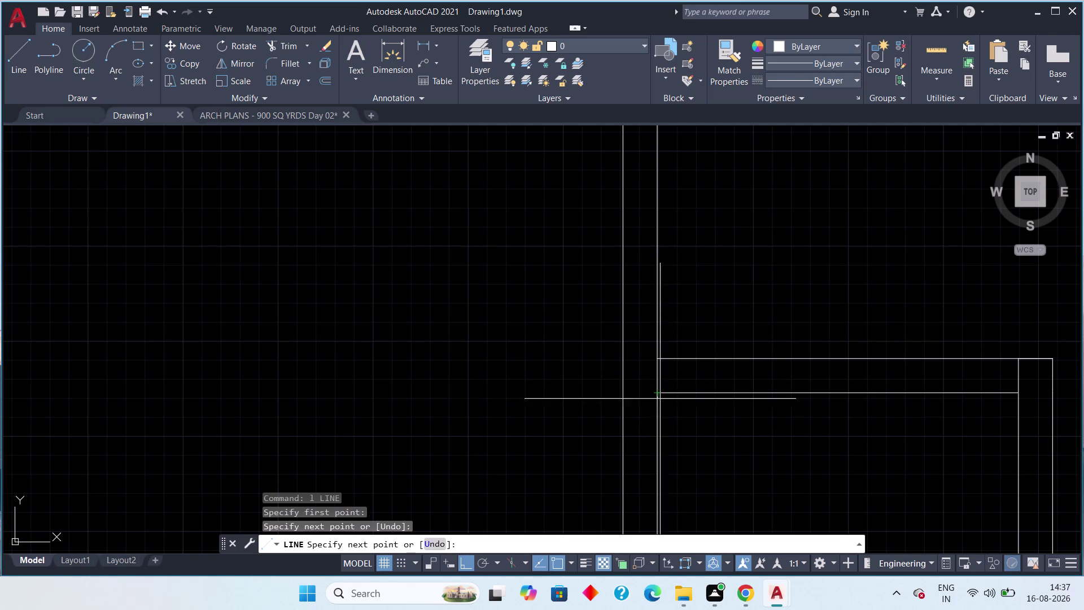
key(Escape)
scroll(down, 3)
scroll(down, 3)
middle_drag(697, 421, 703, 426)
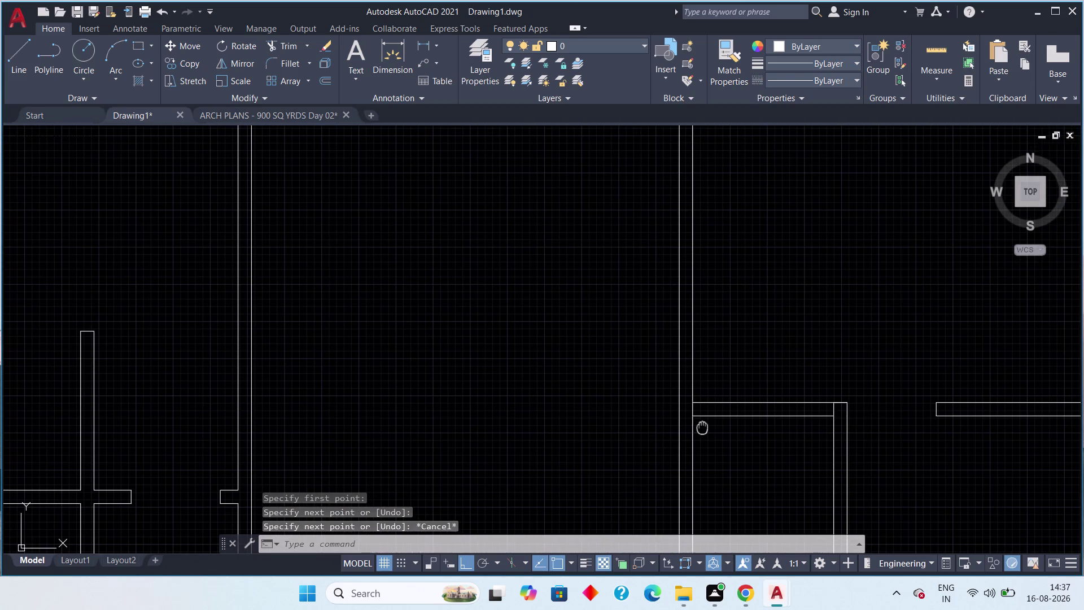
middle_drag(732, 427, 770, 422)
scroll(down, 3)
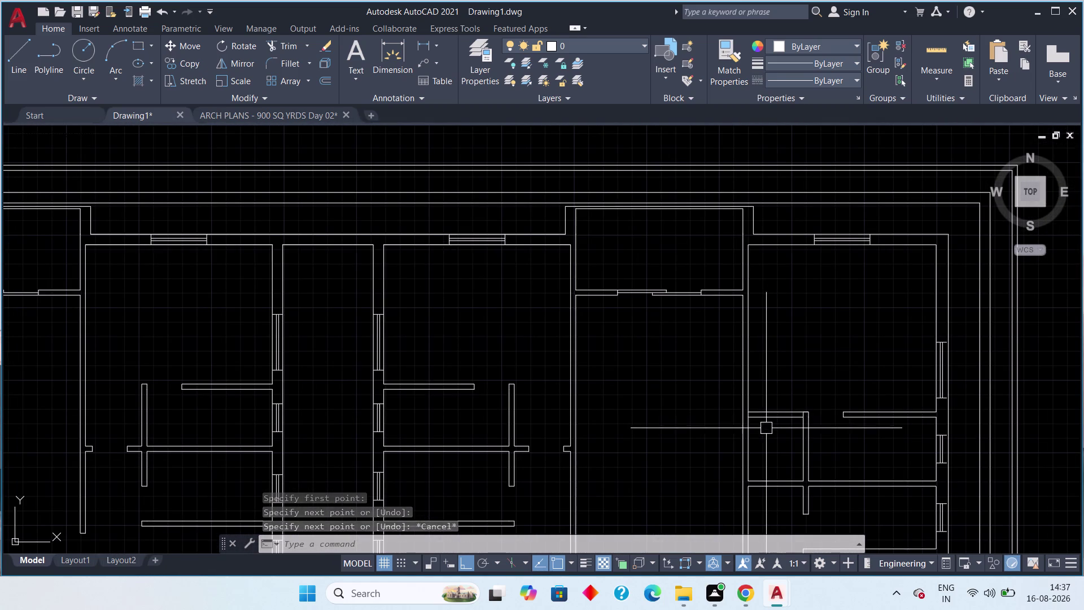
middle_drag(764, 430, 804, 429)
scroll(down, 3)
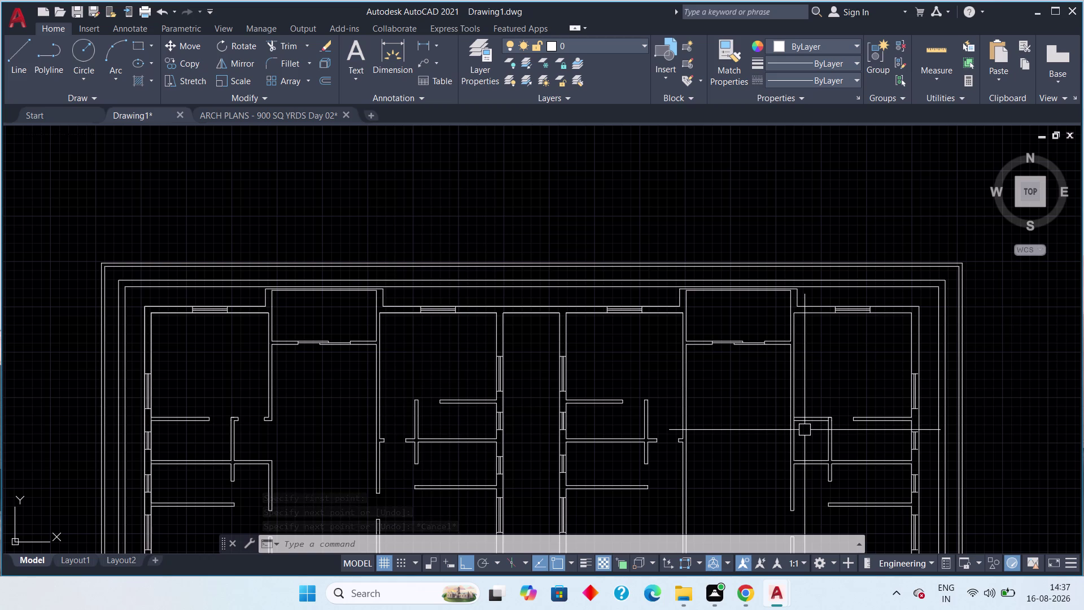
scroll(up, 3)
scroll(up, 3)
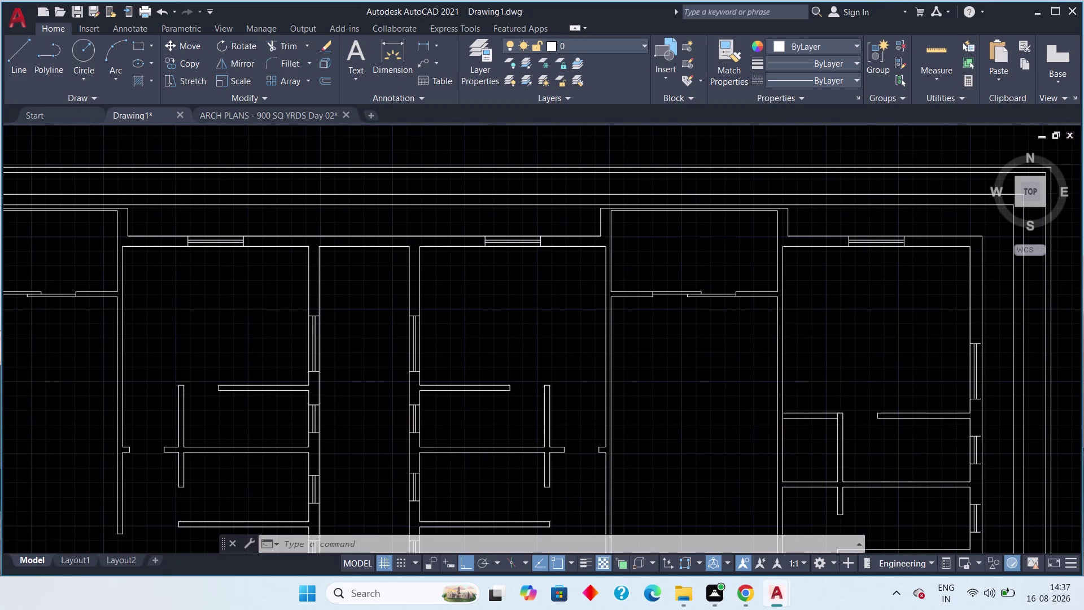
scroll(up, 3)
scroll(up, 3)
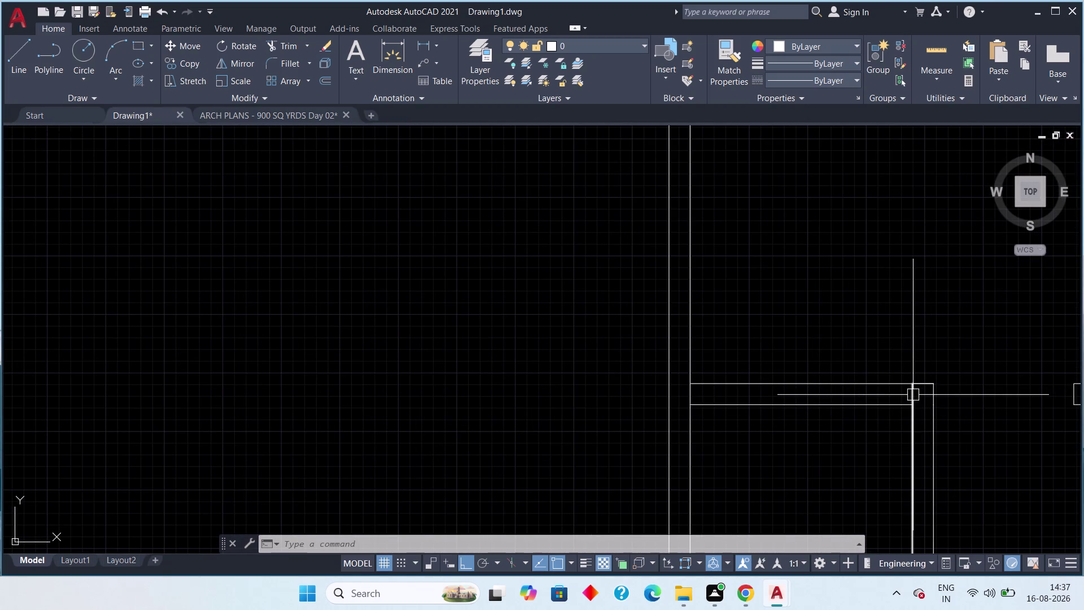
scroll(up, 3)
key(Escape)
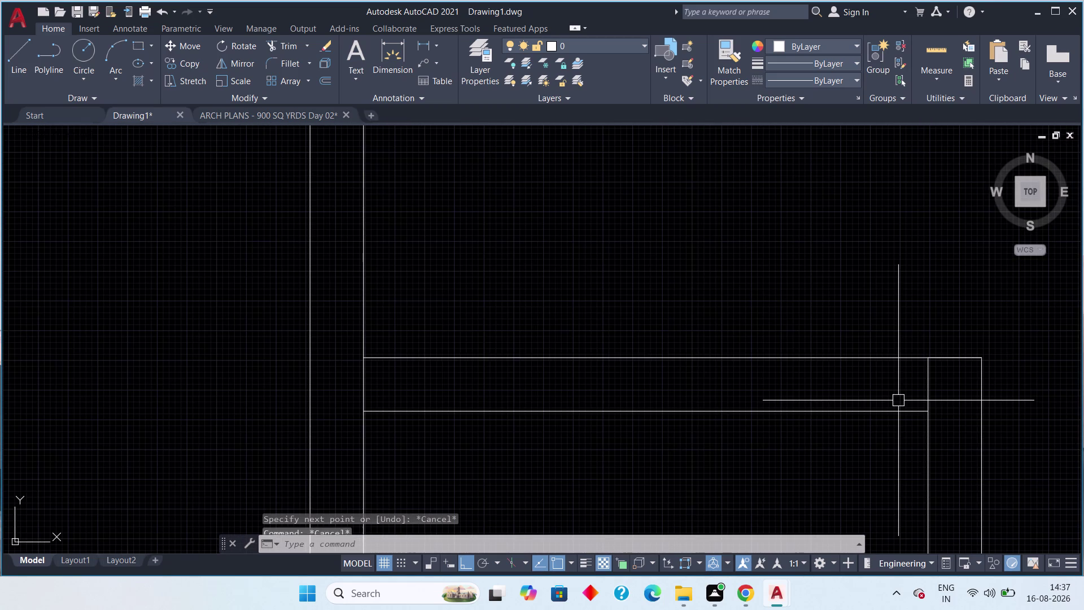
scroll(down, 3)
scroll(down, 3)
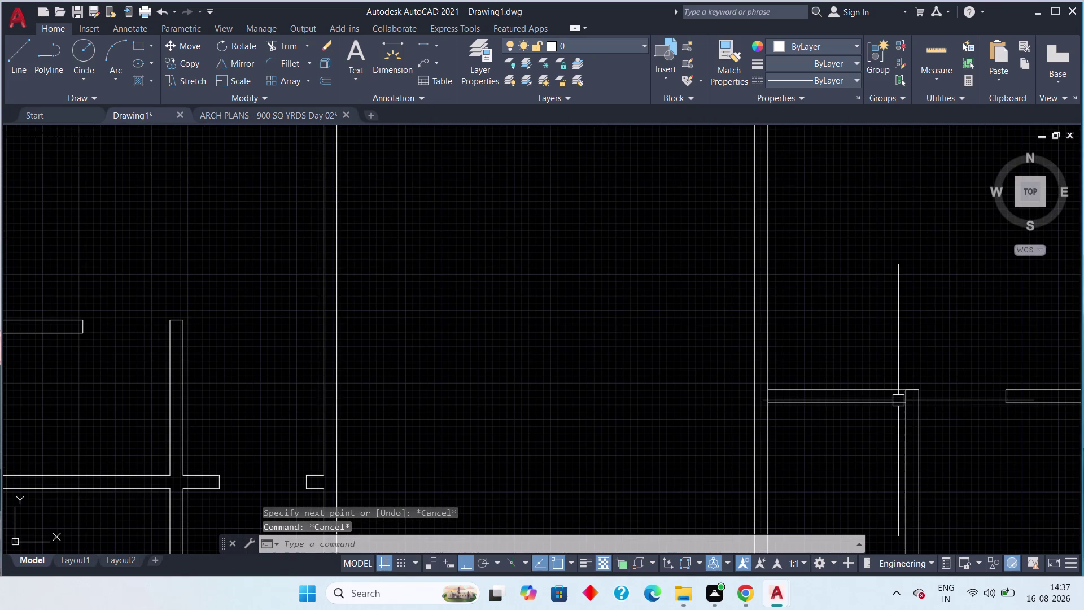
scroll(down, 3)
middle_drag(847, 406, 895, 404)
scroll(down, 3)
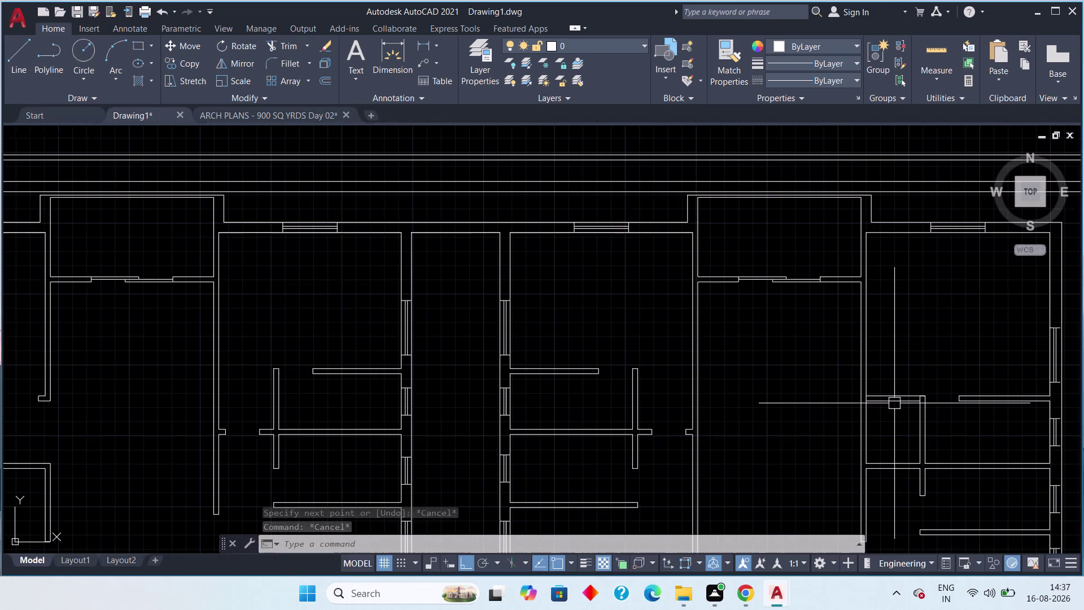
middle_drag(895, 403, 973, 392)
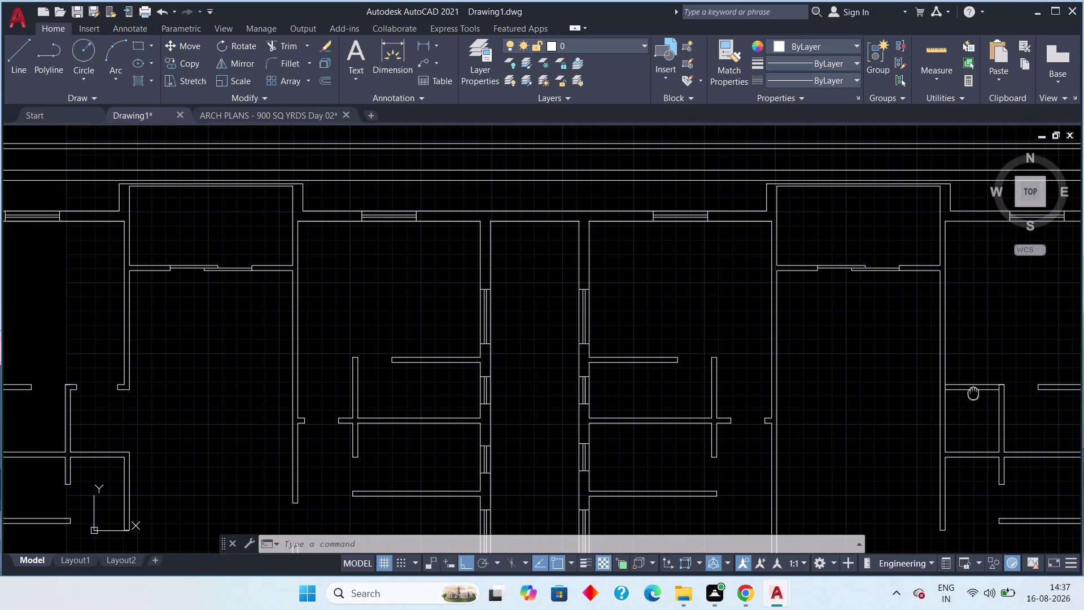
middle_drag(973, 392, 838, 391)
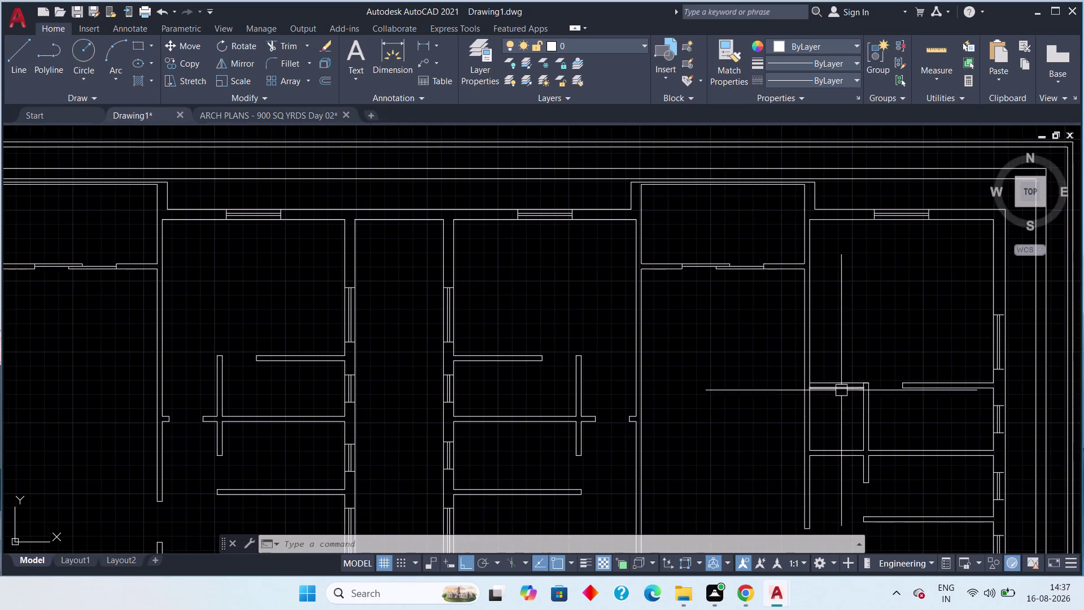
scroll(up, 3)
Try stretching and redrawing the inner vertical wall line, then cancel.
click(881, 384)
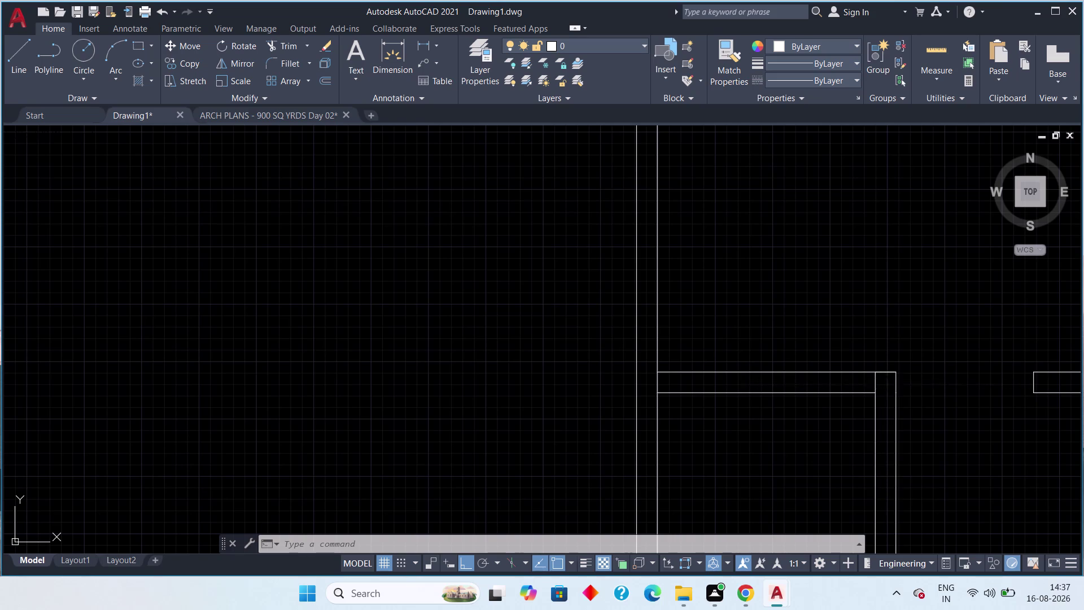
scroll(up, 3)
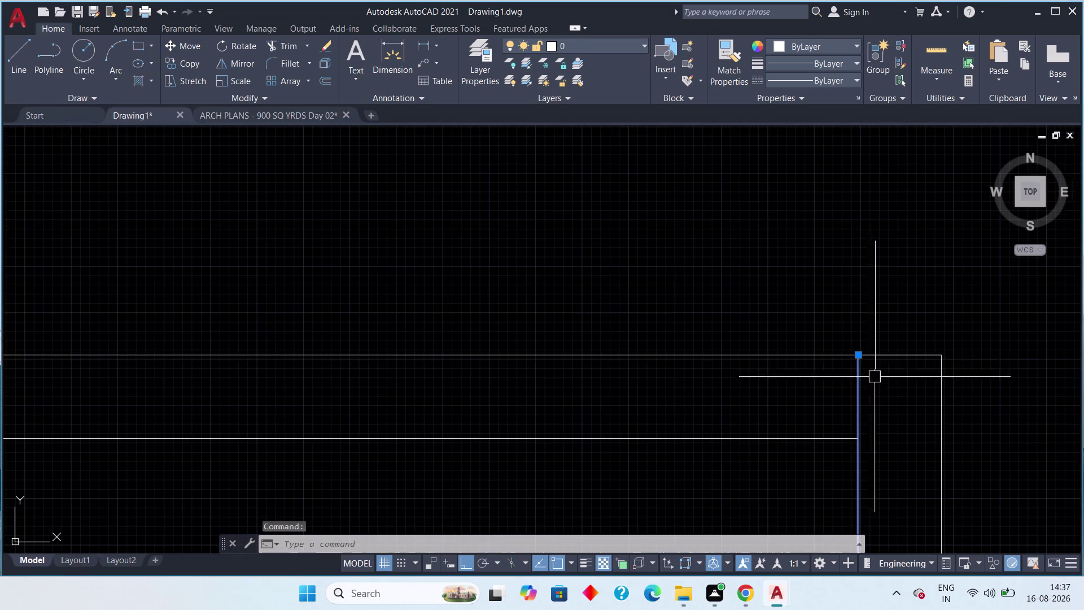
click(857, 353)
click(860, 434)
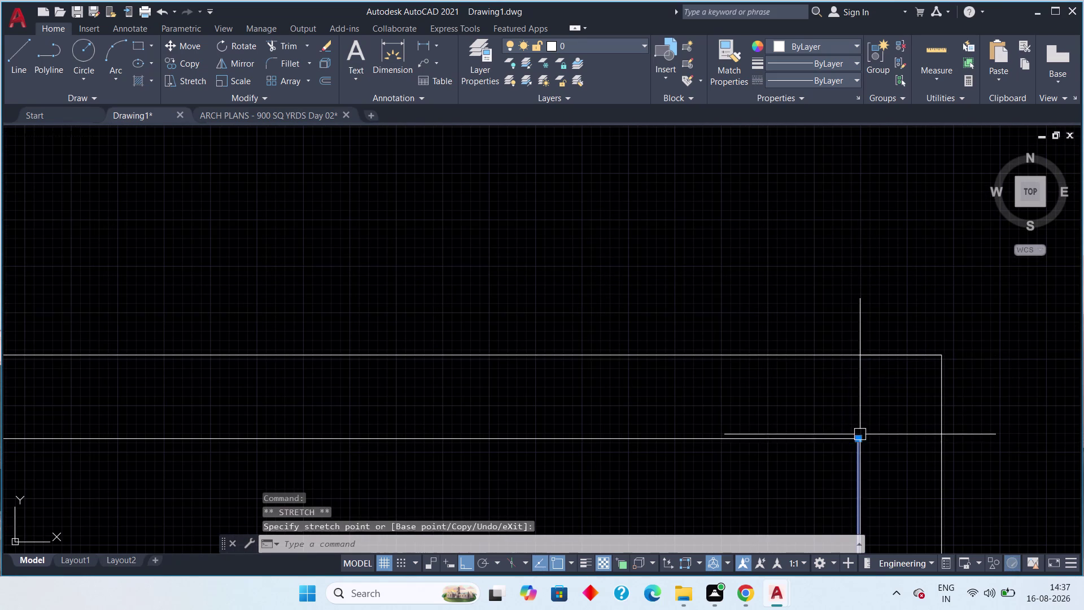
key(Escape)
click(13, 53)
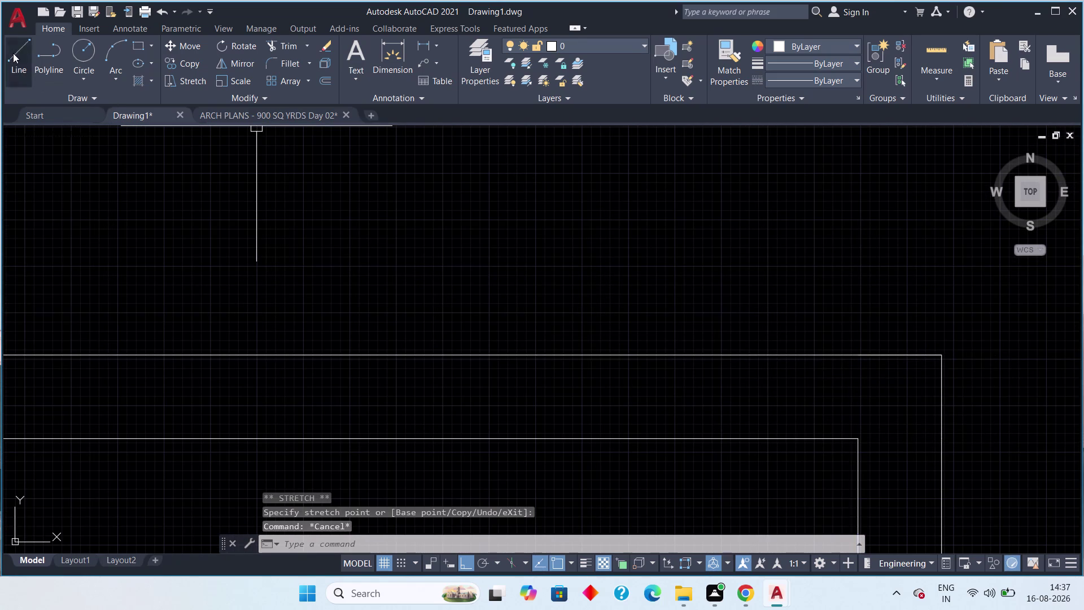
click(858, 439)
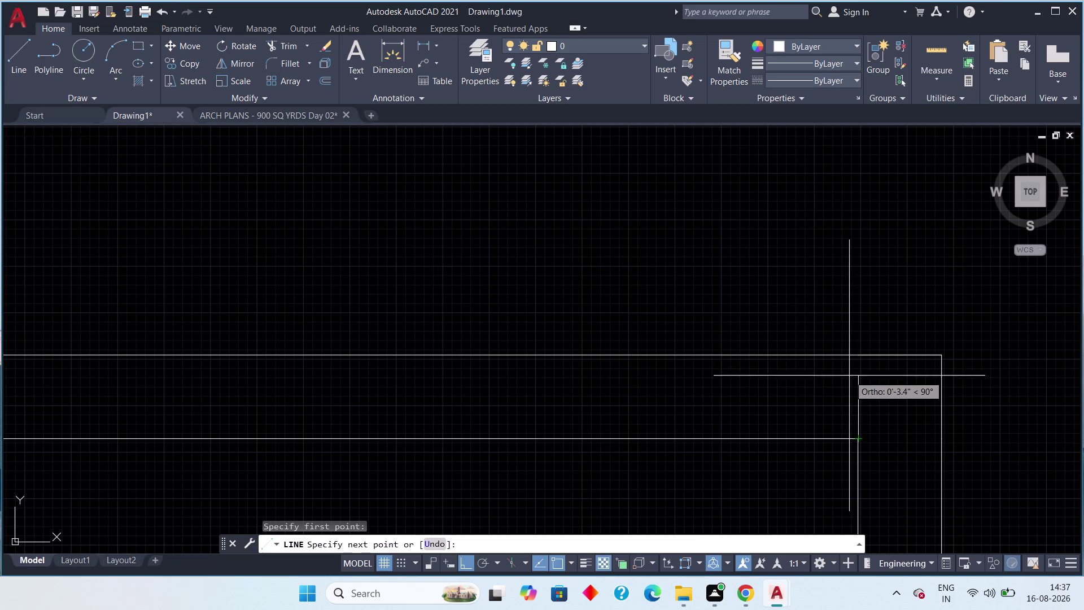
click(860, 358)
key(Escape)
scroll(down, 3)
key(Escape)
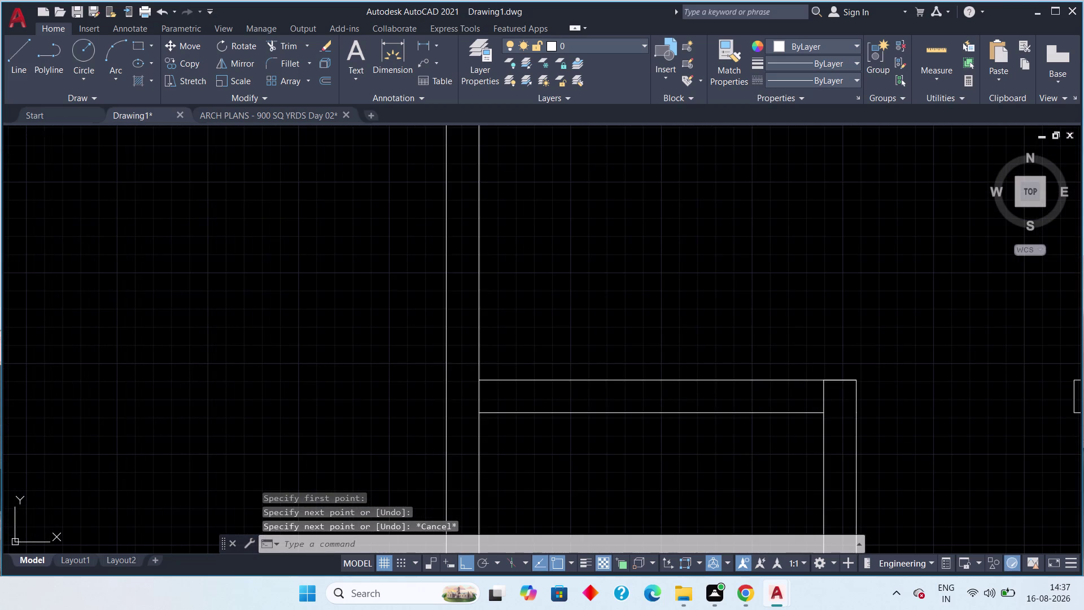
Offset the right and left end wall lines 6" inward.
text(off)
key(space)
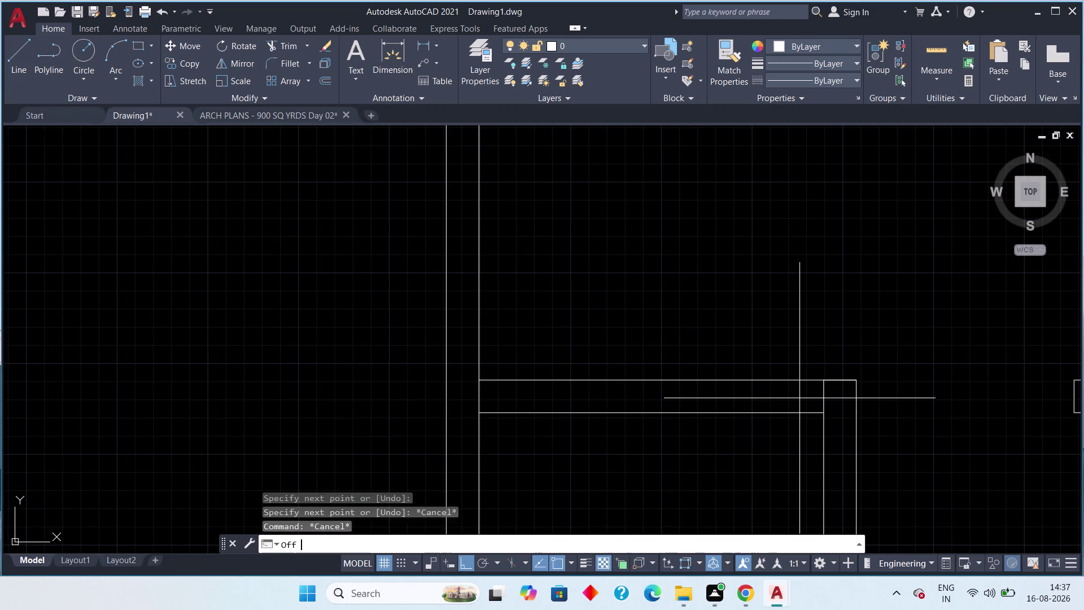
text(6")
key(space)
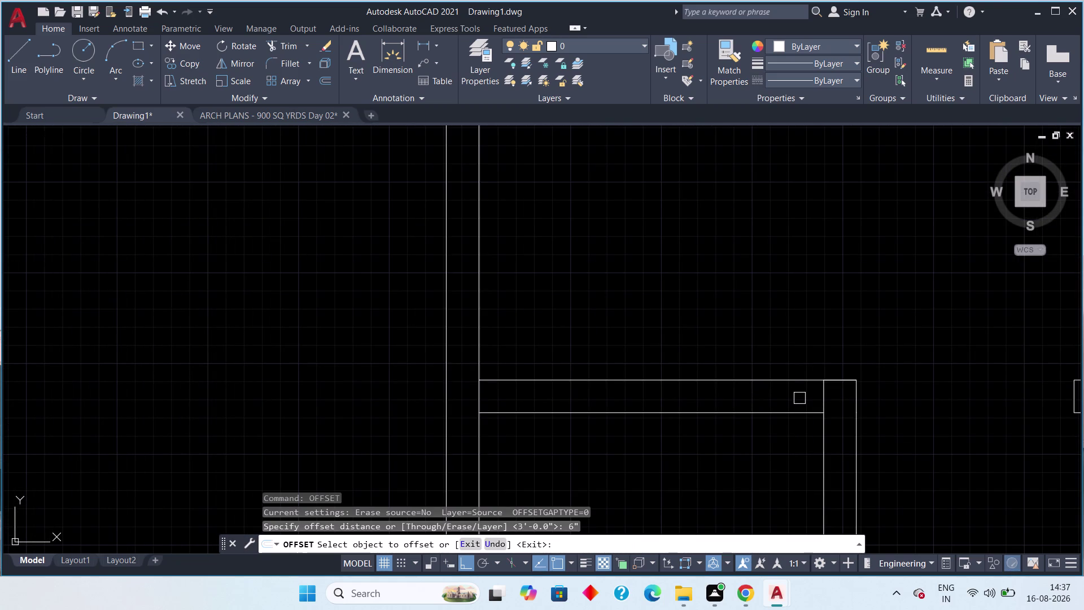
click(822, 394)
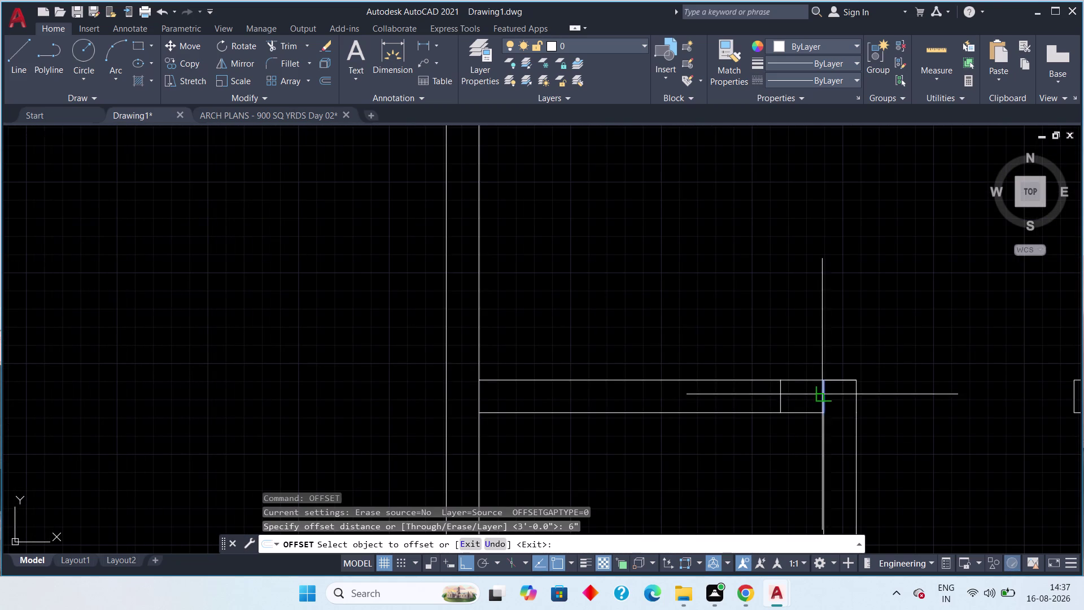
click(783, 401)
drag(478, 396, 494, 396)
click(523, 398)
key(Escape)
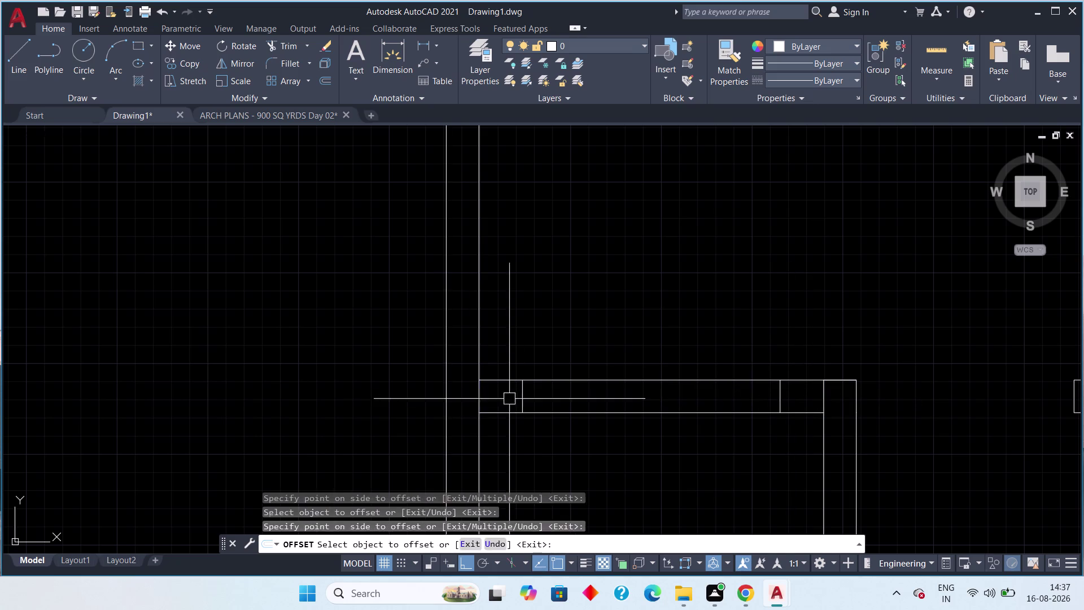
click(481, 398)
key(Delete)
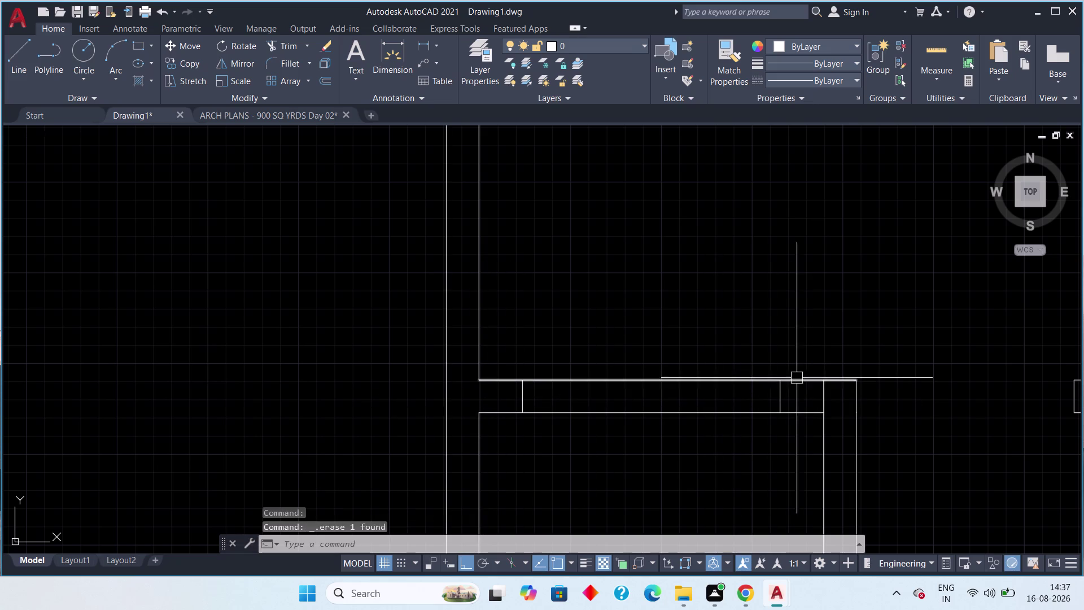
Erase the stray line and fence-trim the wall between the 6" lines.
click(823, 392)
key(Delete)
key(t)
key(r)
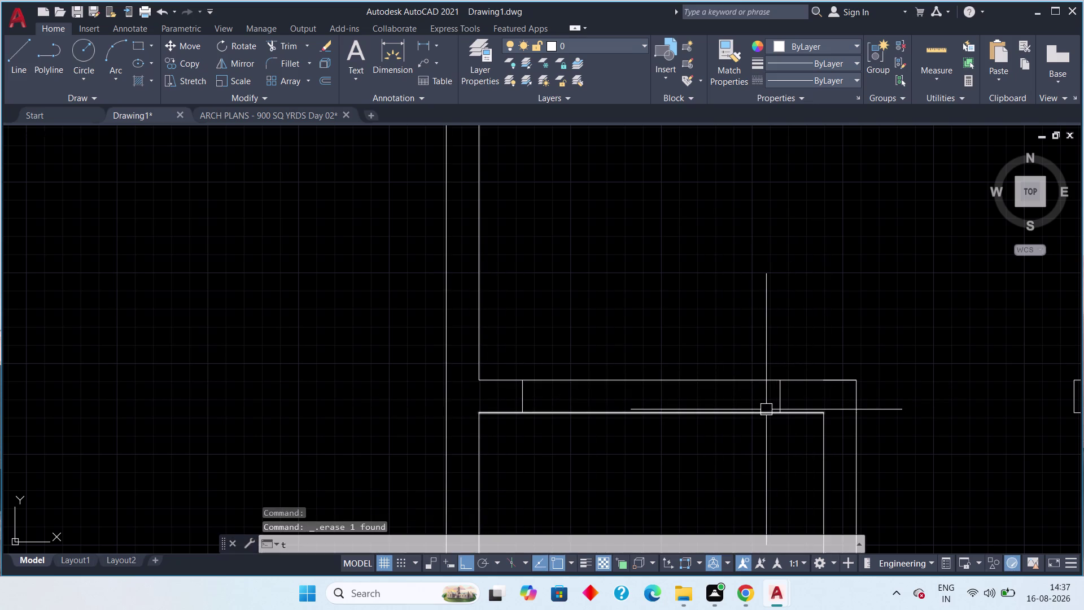
key(space)
click(753, 290)
click(693, 483)
scroll(down, 3)
middle_drag(685, 474, 685, 465)
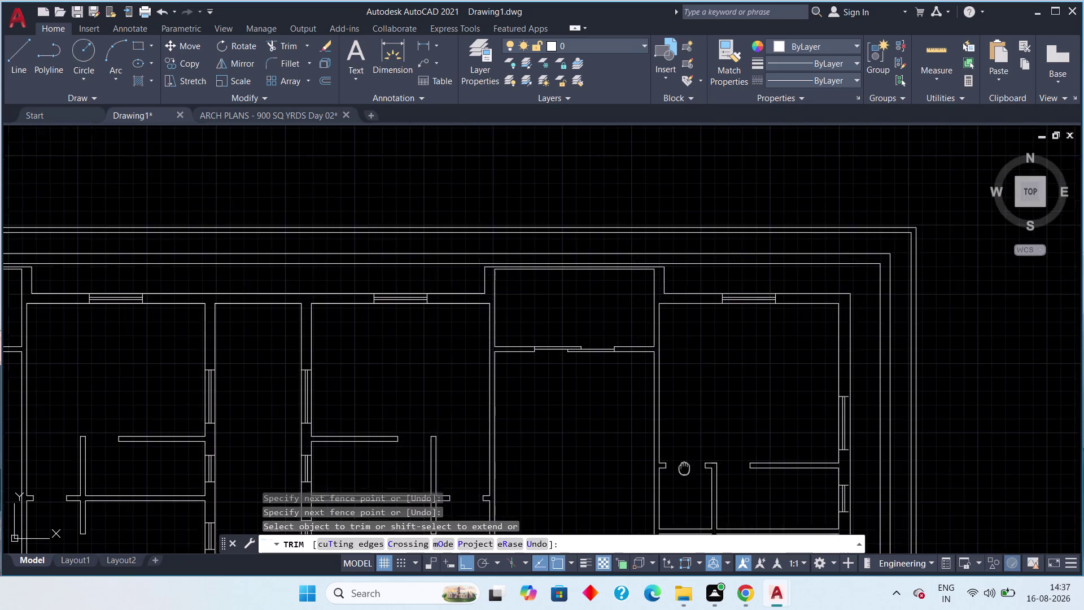
middle_drag(685, 465, 692, 354)
scroll(down, 3)
middle_drag(693, 371, 699, 344)
key(Escape)
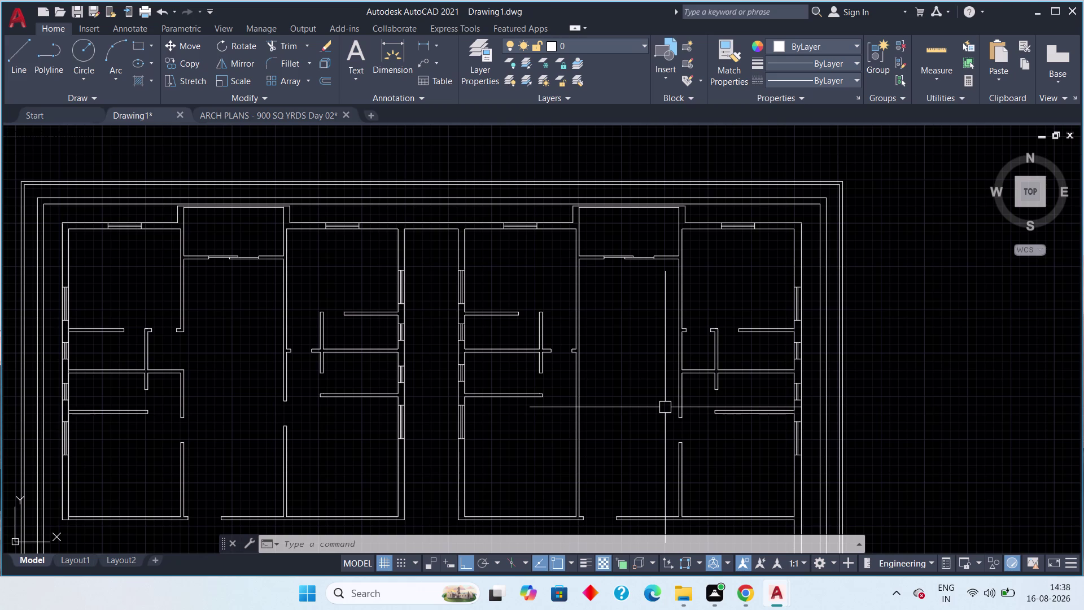
middle_drag(544, 387, 600, 352)
scroll(down, 3)
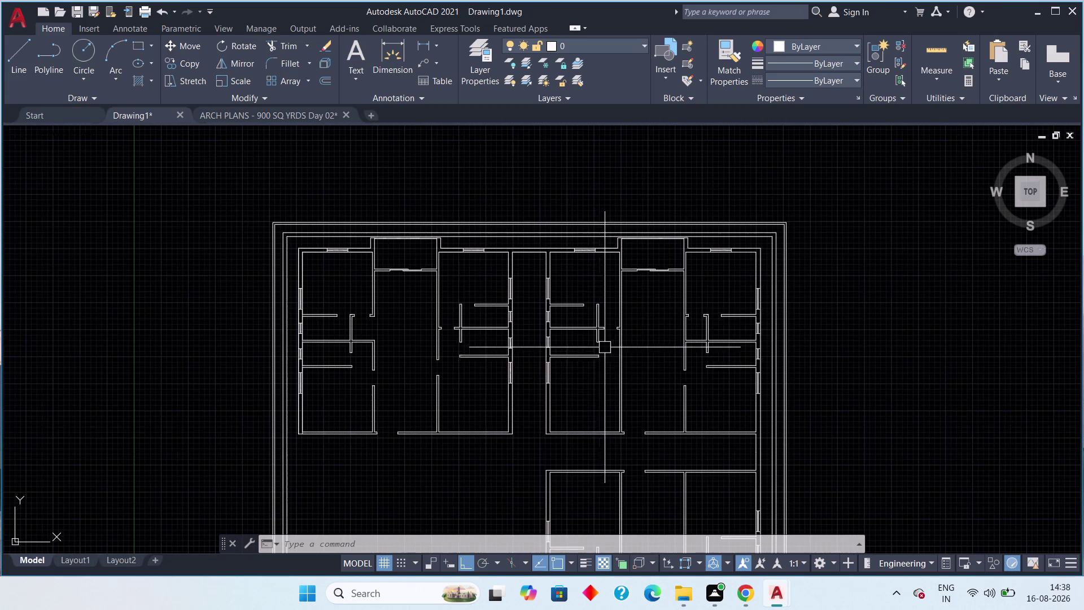
key(Escape)
middle_drag(596, 386, 623, 362)
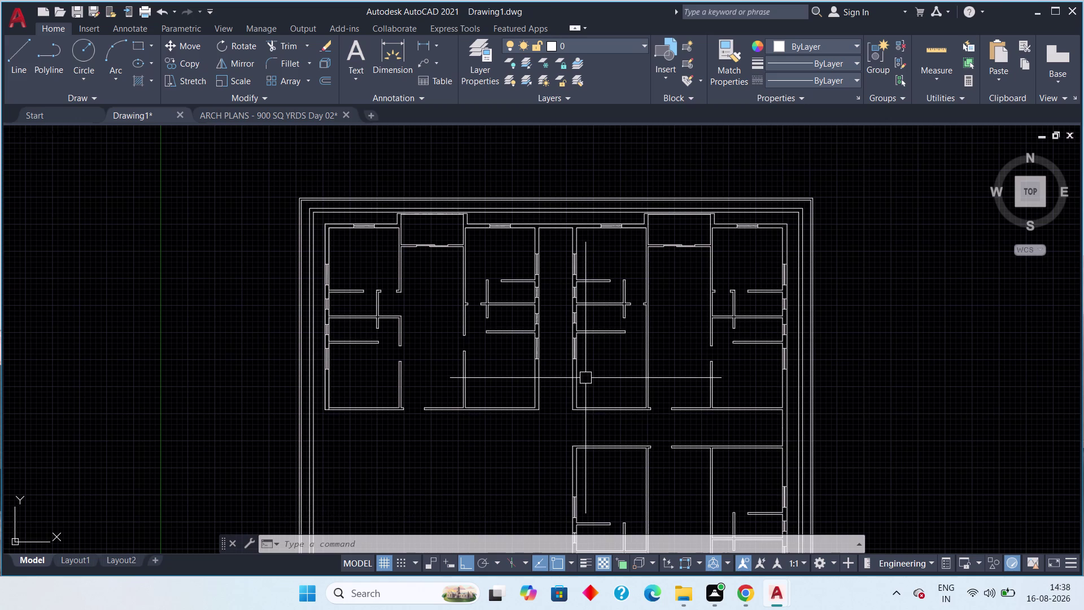
middle_drag(586, 378, 593, 320)
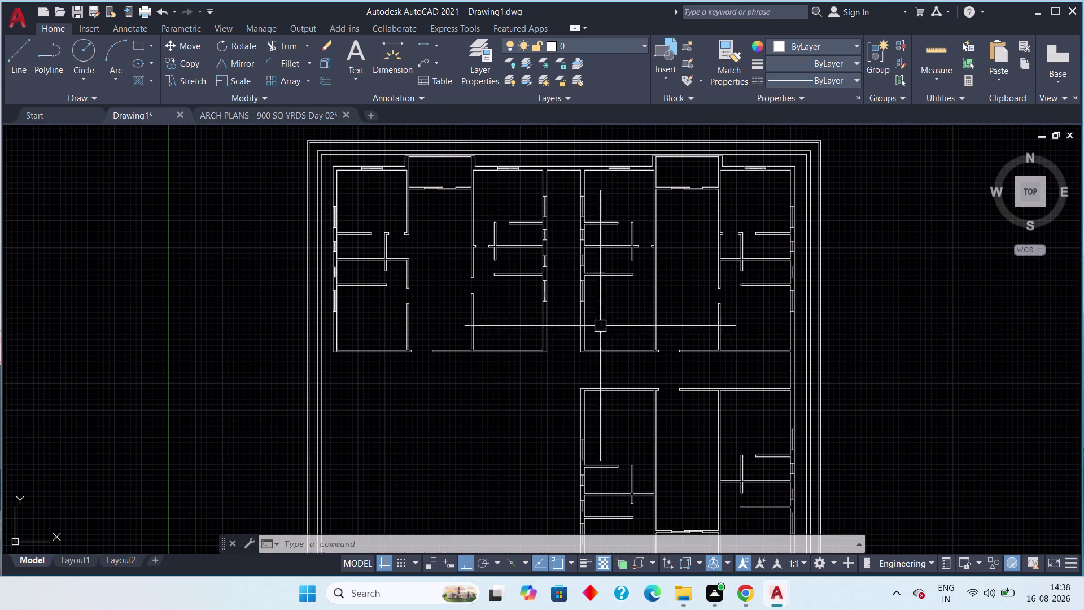